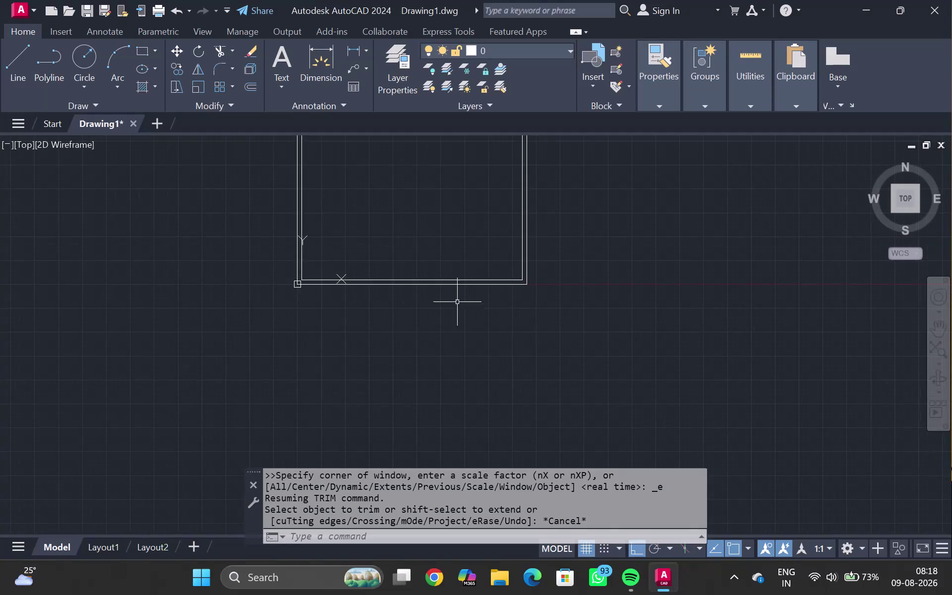
Offset the bottom inner wall line 7' upward into the room.
scroll(up, 3)
click(448, 278)
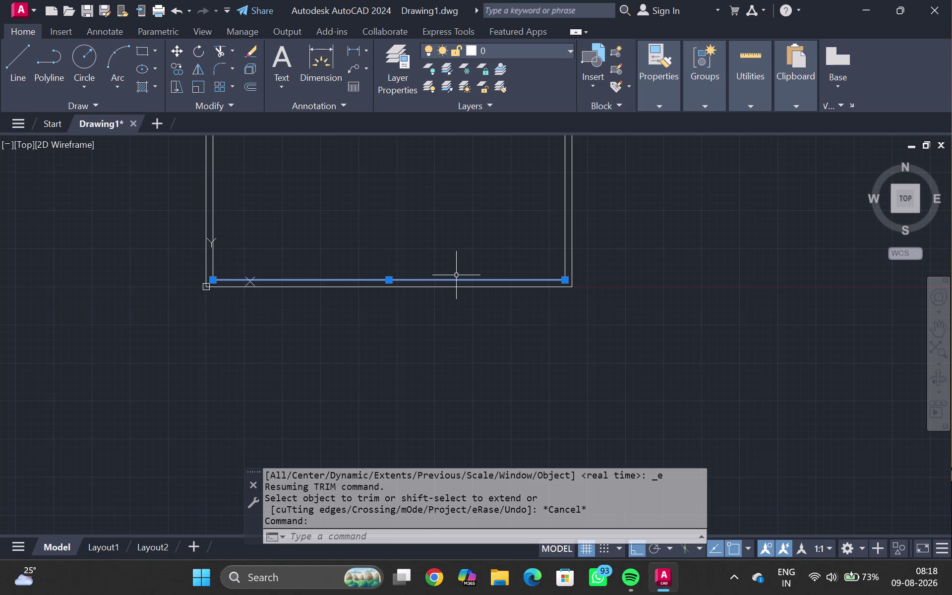
key(o)
key(Return)
text(7)
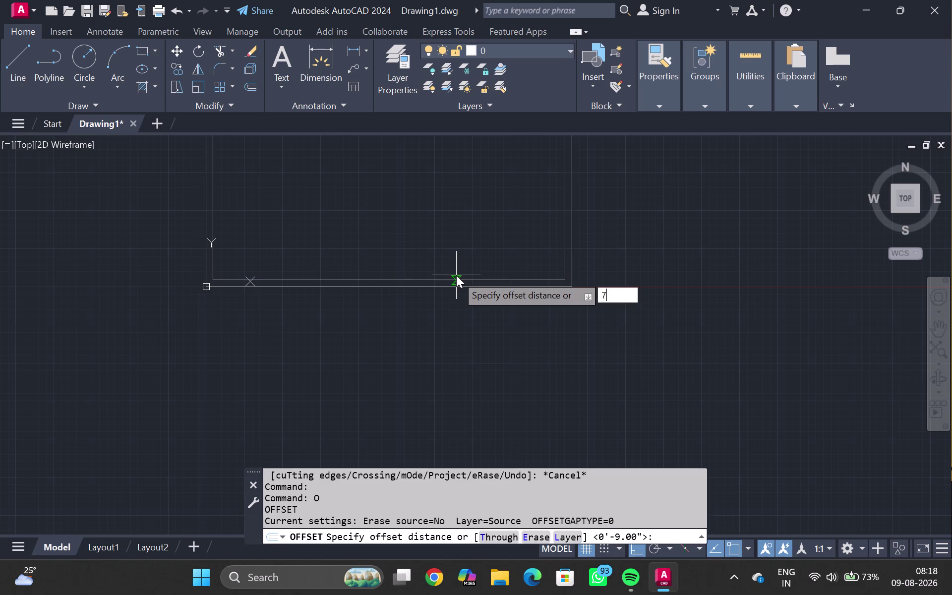
text(')
key(Return)
click(456, 258)
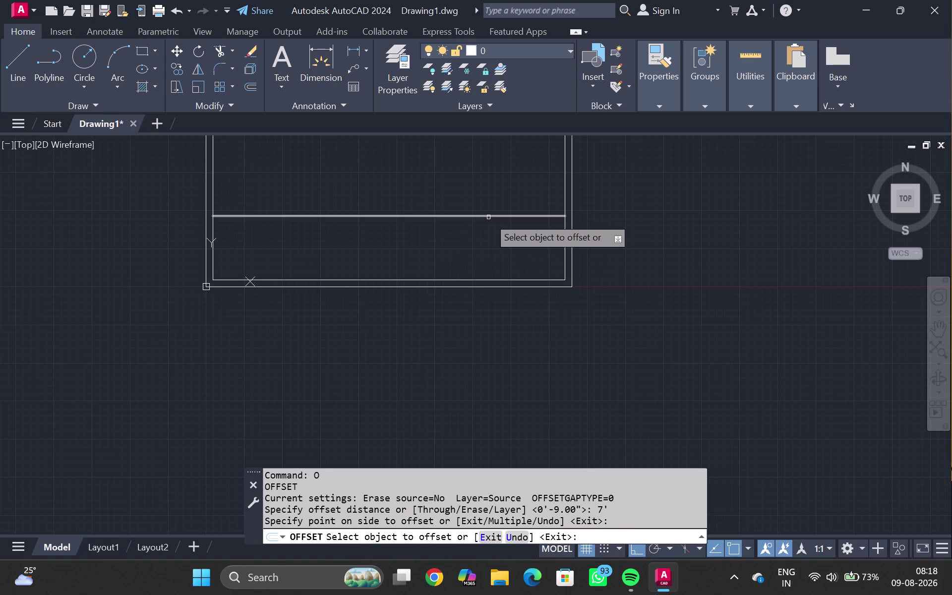
click(489, 217)
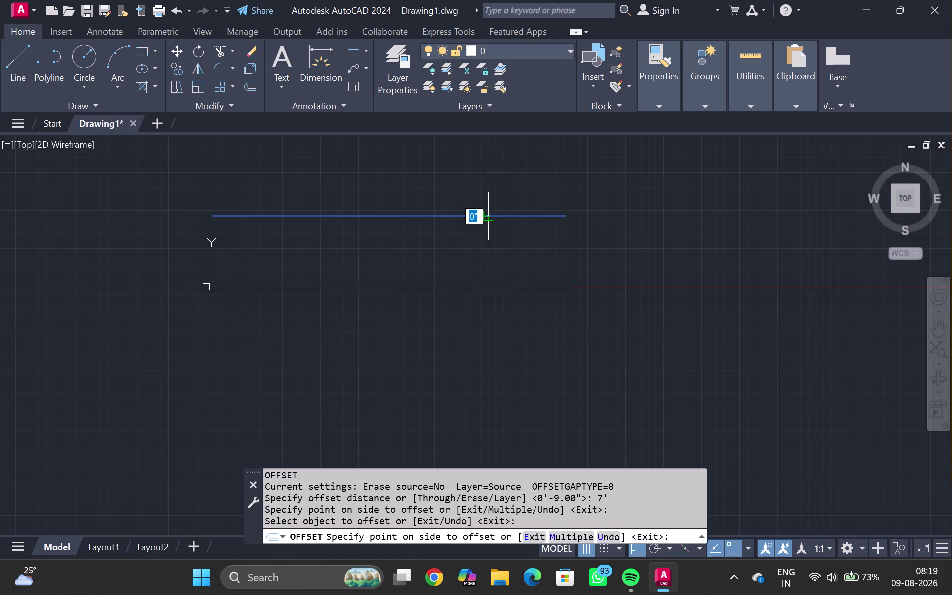
Offset the new line 5" to give the horizontal wall its thickness.
key(5)
key(shift+quotedbl)
key(Return)
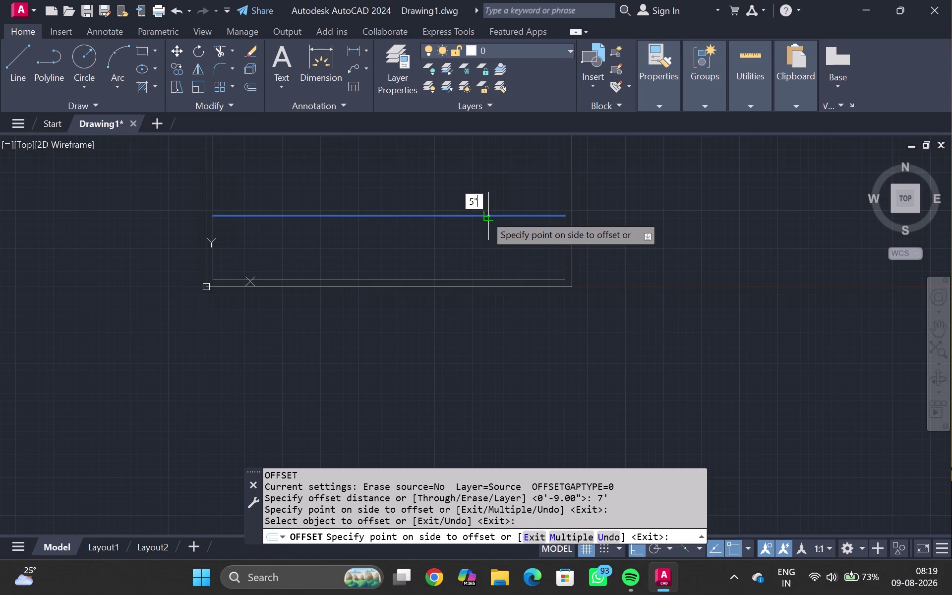
click(526, 232)
scroll(up, 3)
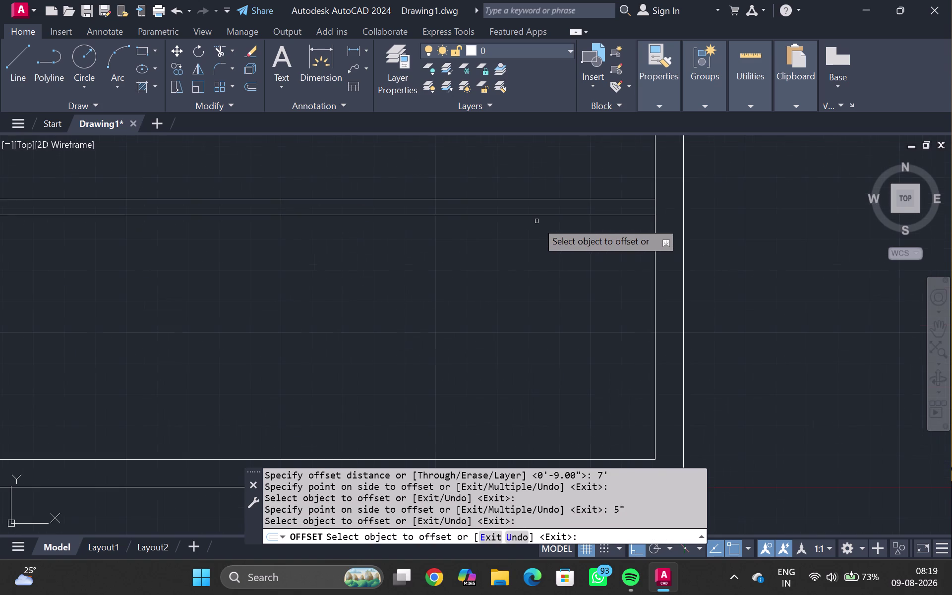
scroll(down, 3)
key(Escape)
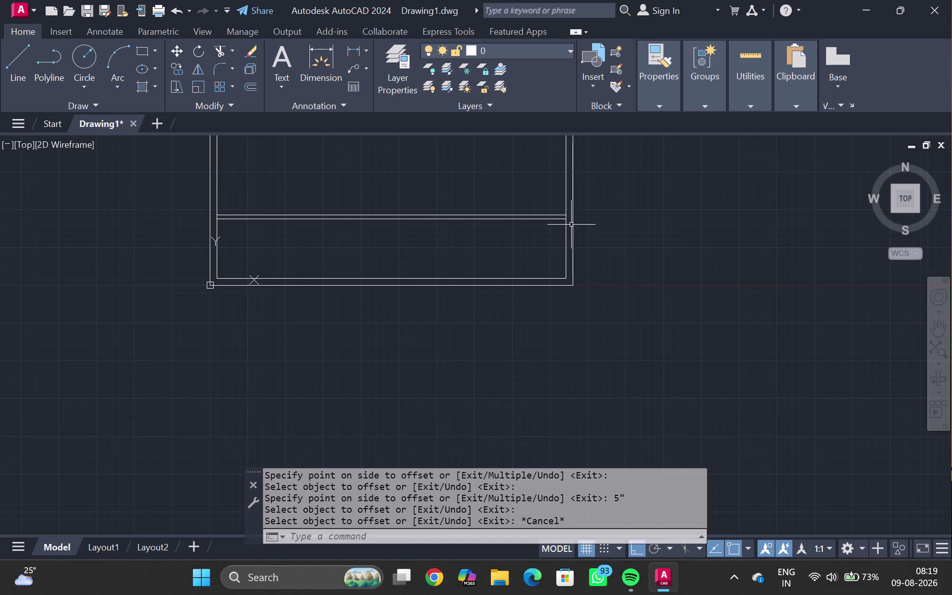
Offset the right inner wall line 15'9" to the left.
click(569, 237)
click(565, 236)
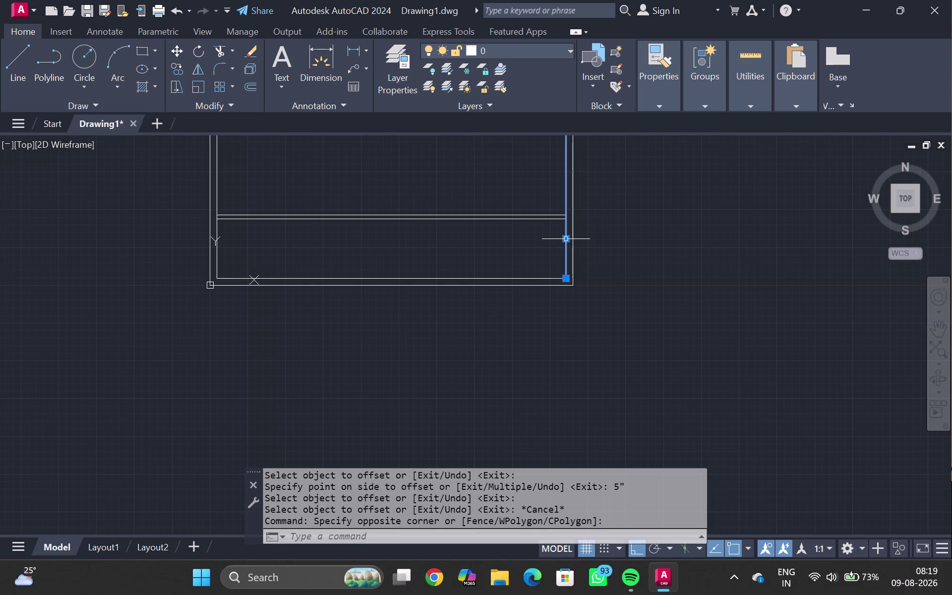
key(o)
key(Return)
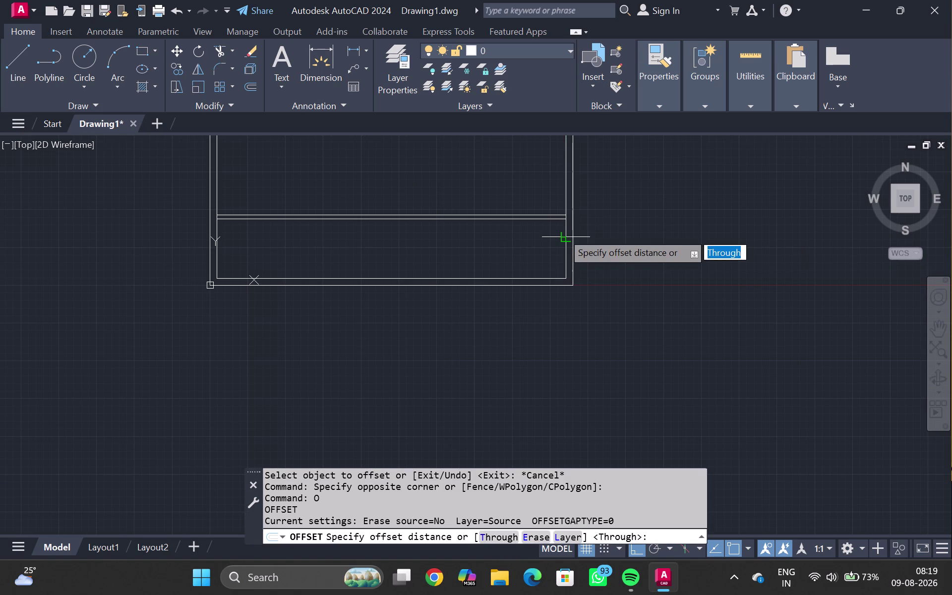
key(1)
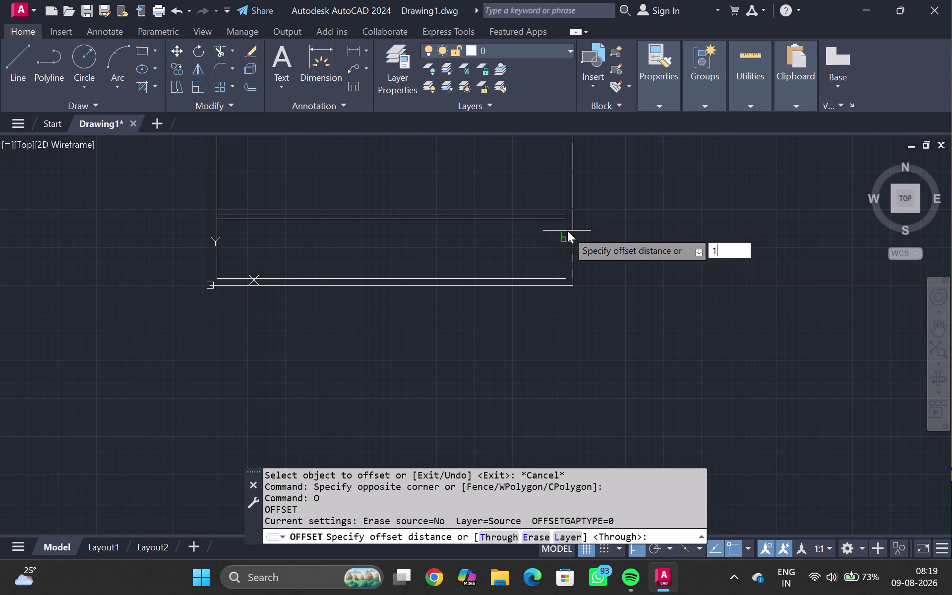
text(5')
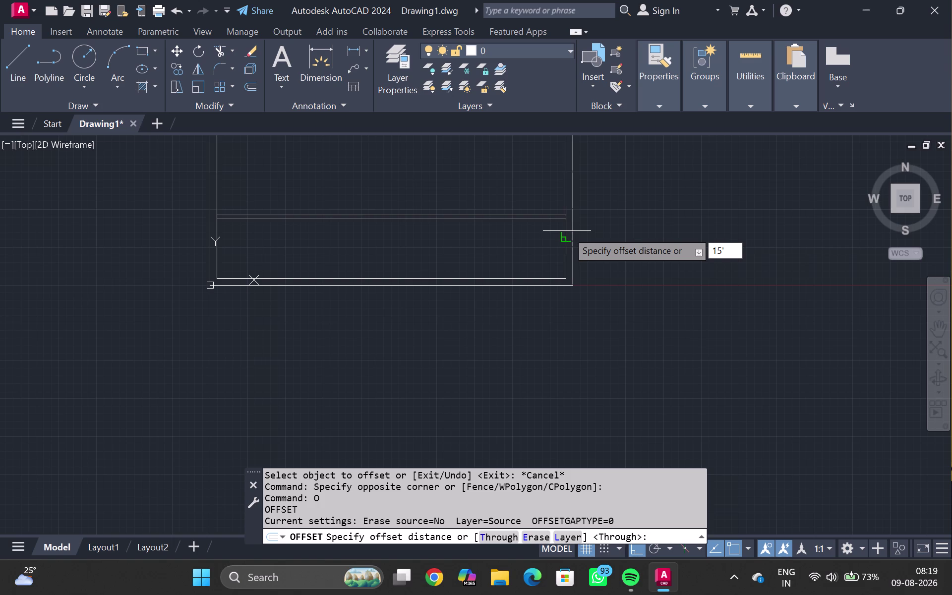
key(9)
key(Return)
click(508, 232)
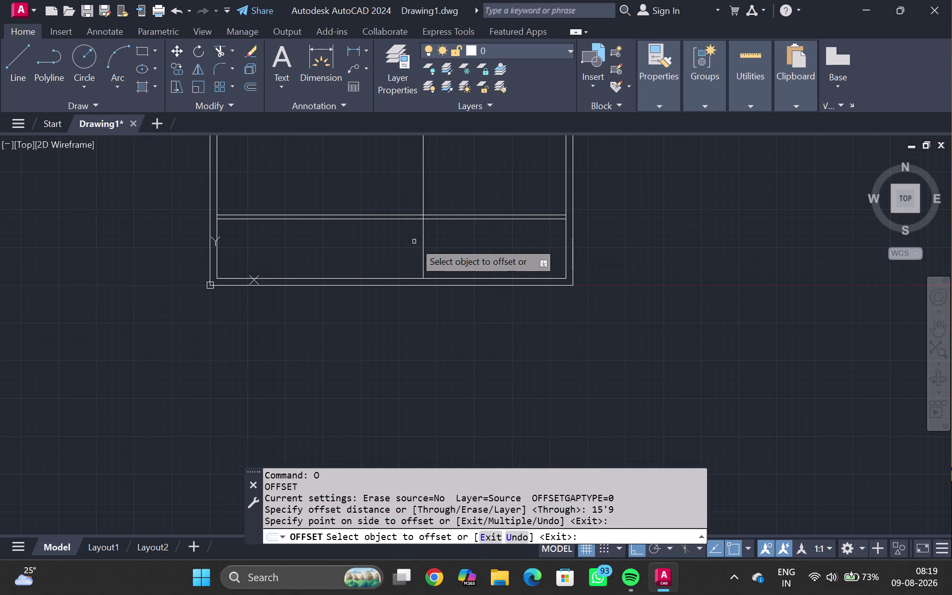
Offset the new vertical line 5" to form the wall thickness.
click(423, 235)
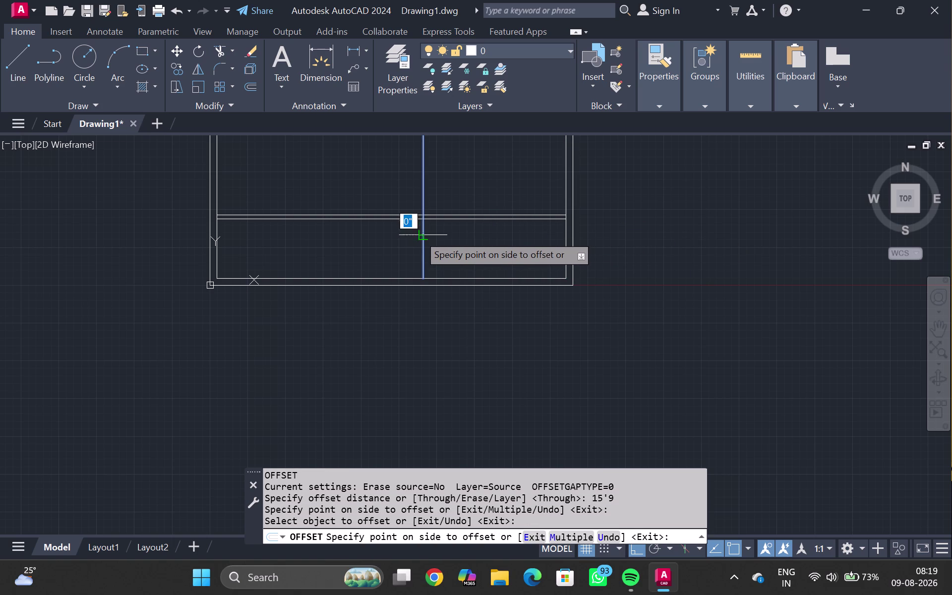
text(5)
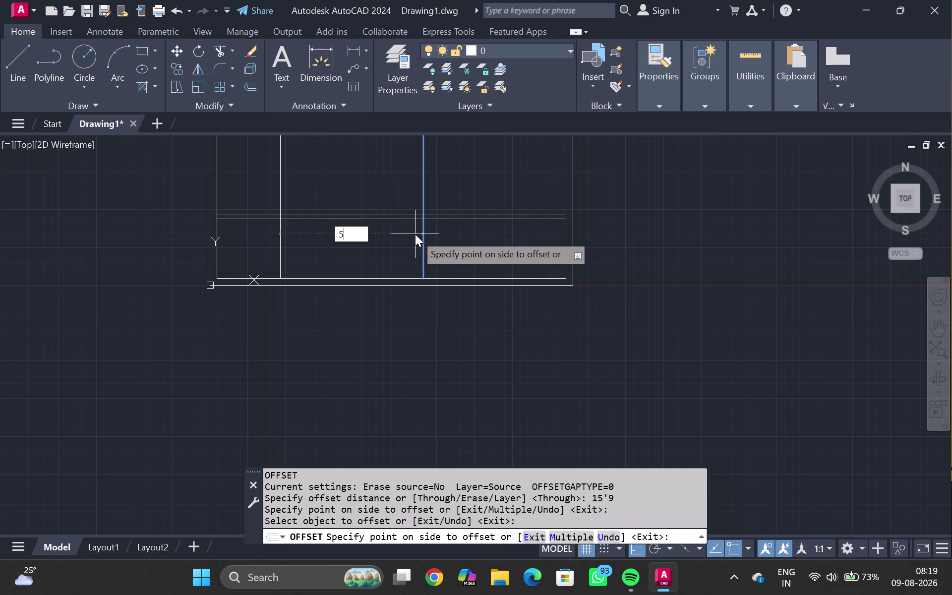
text(")
key(Return)
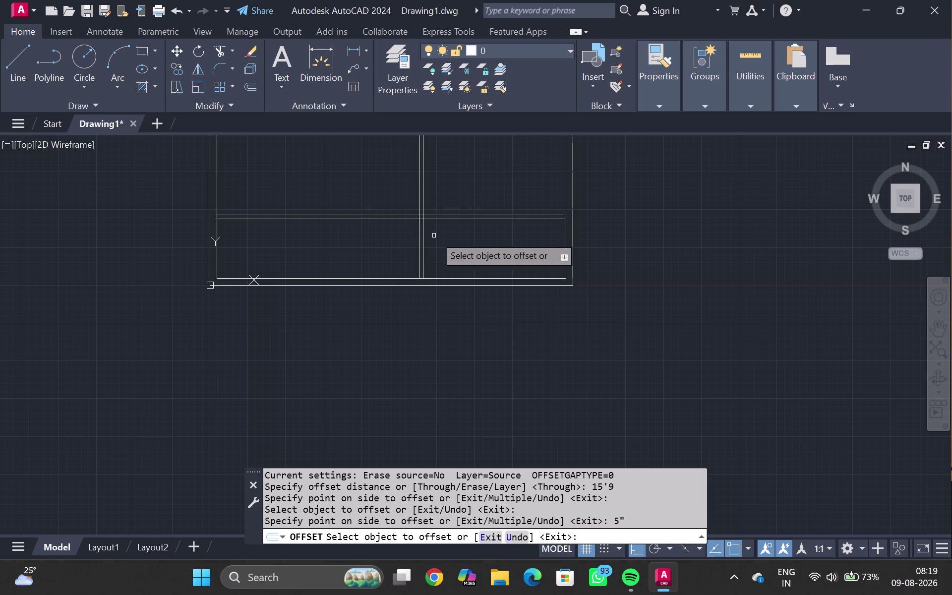
key(super+p)
key(Escape)
scroll(up, 3)
middle_drag(440, 233, 448, 211)
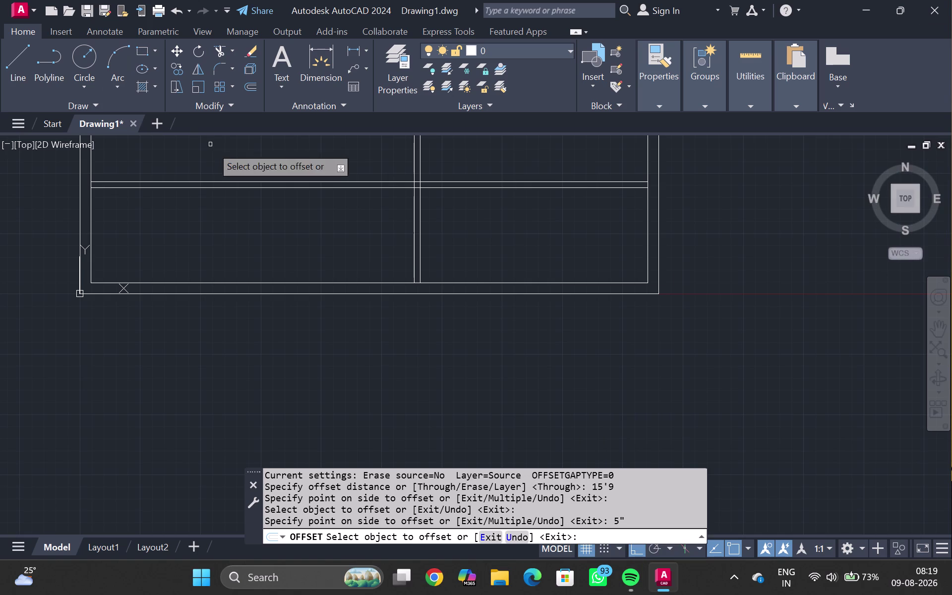
scroll(down, 3)
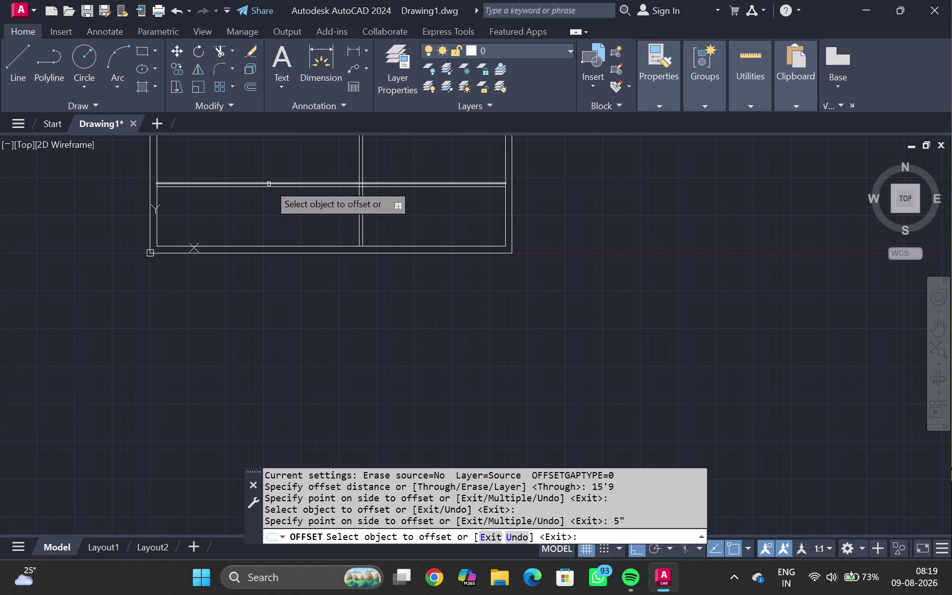
key(Escape)
text(`TR)
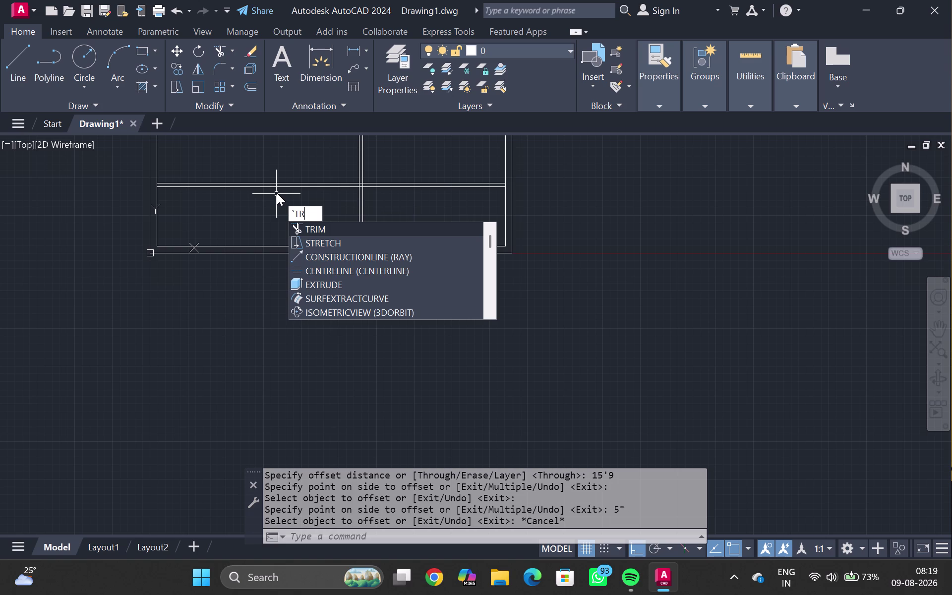
Trim the horizontal wall lines left of the vertical wall and the vertical lines above it.
key(Return)
drag(286, 181, 293, 196)
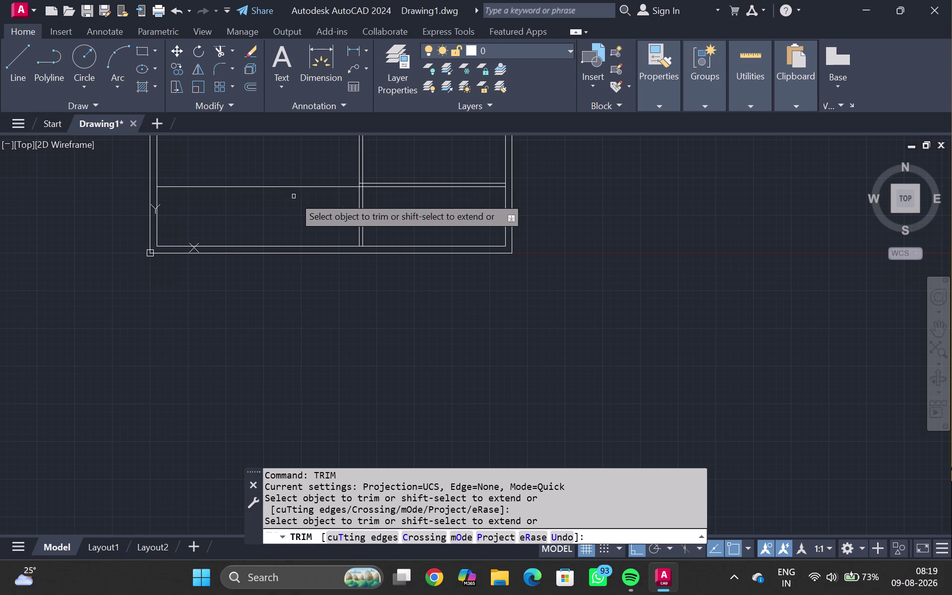
drag(294, 197, 293, 196)
click(290, 188)
drag(304, 158, 396, 154)
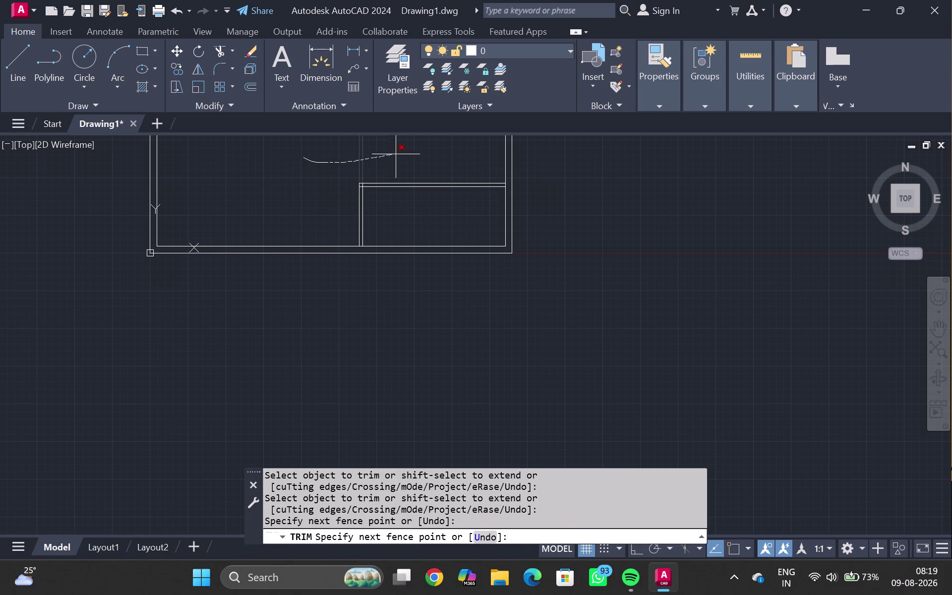
drag(395, 154, 396, 153)
key(Escape)
scroll(up, 3)
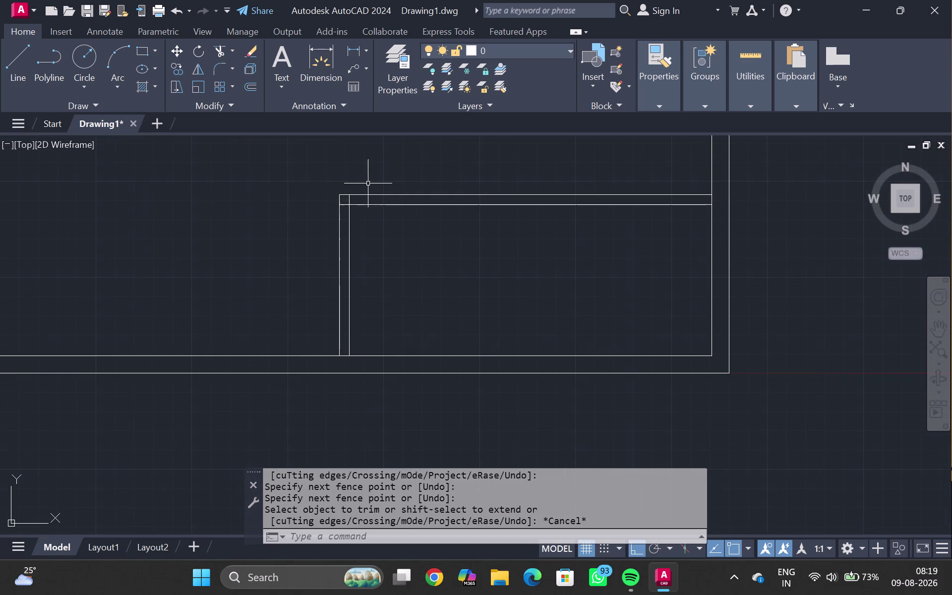
middle_drag(362, 183, 421, 145)
middle_click(421, 145)
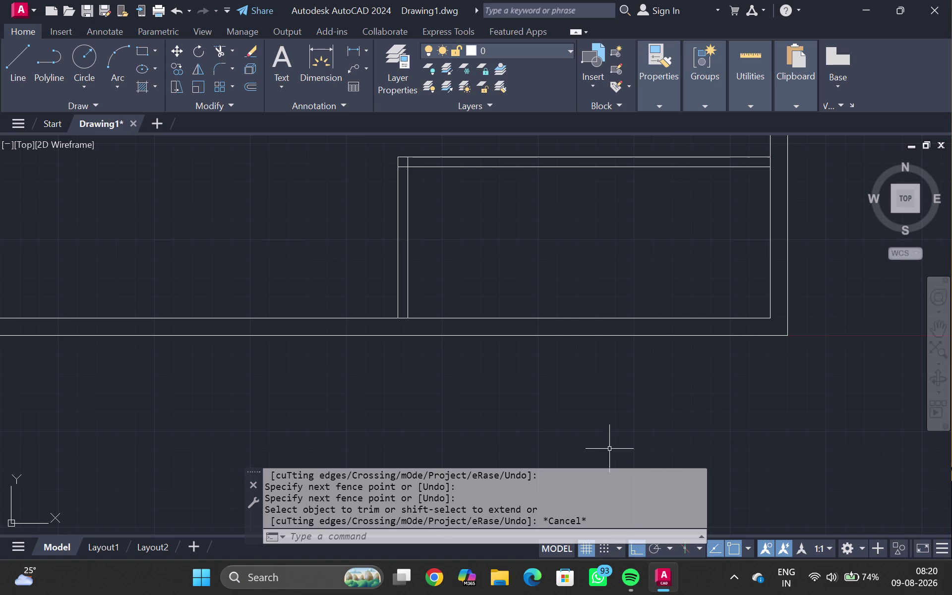
click(399, 286)
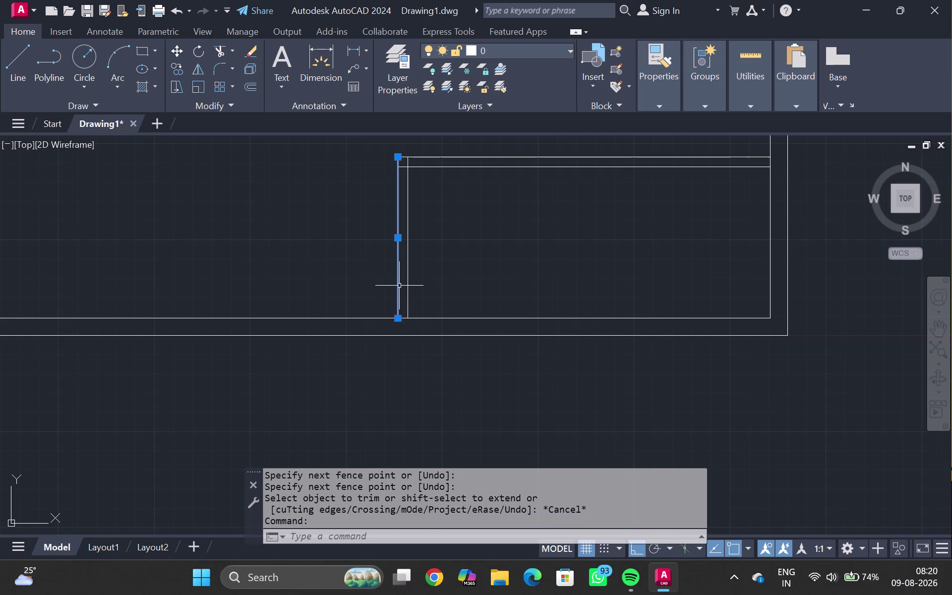
Offset the interior wall's left line 10' to the left.
key(o)
key(Return)
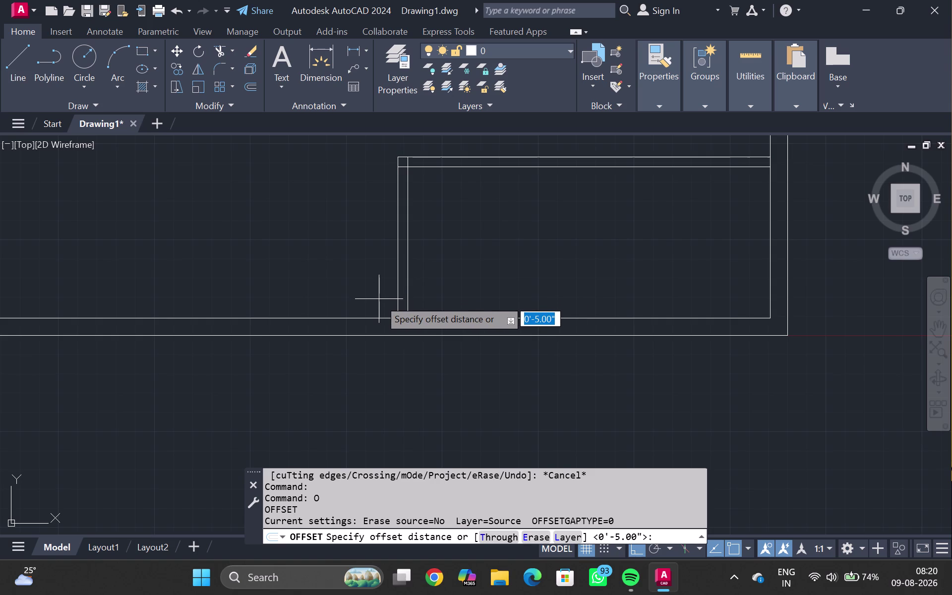
text(10)
key(apostrophe)
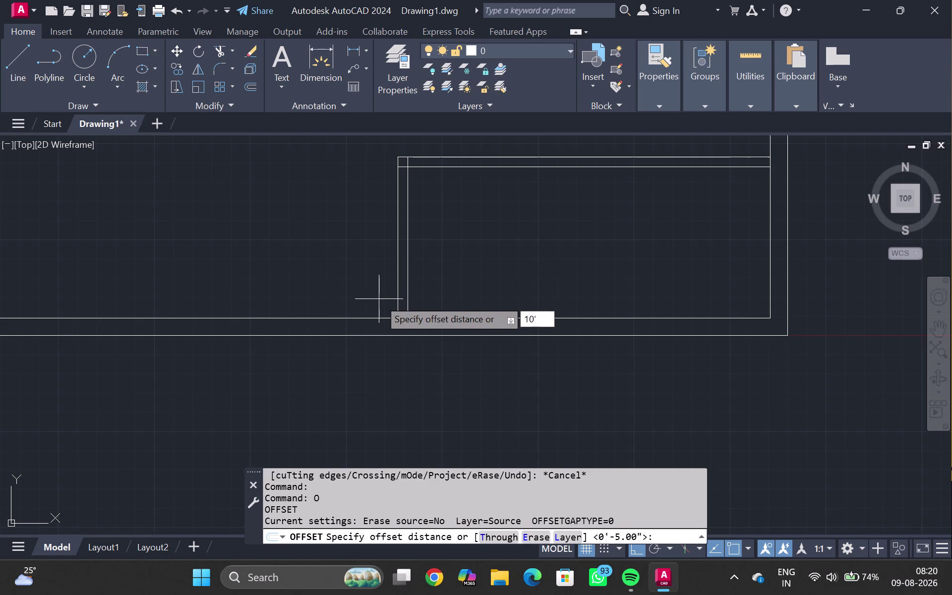
key(Return)
click(373, 309)
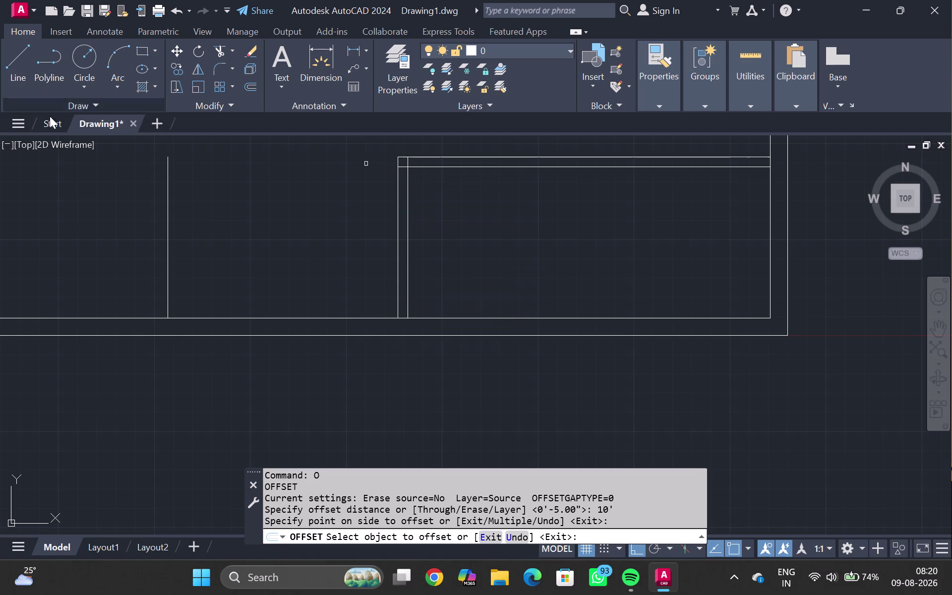
Offset the new vertical line 5" to make the wall thickness.
click(168, 256)
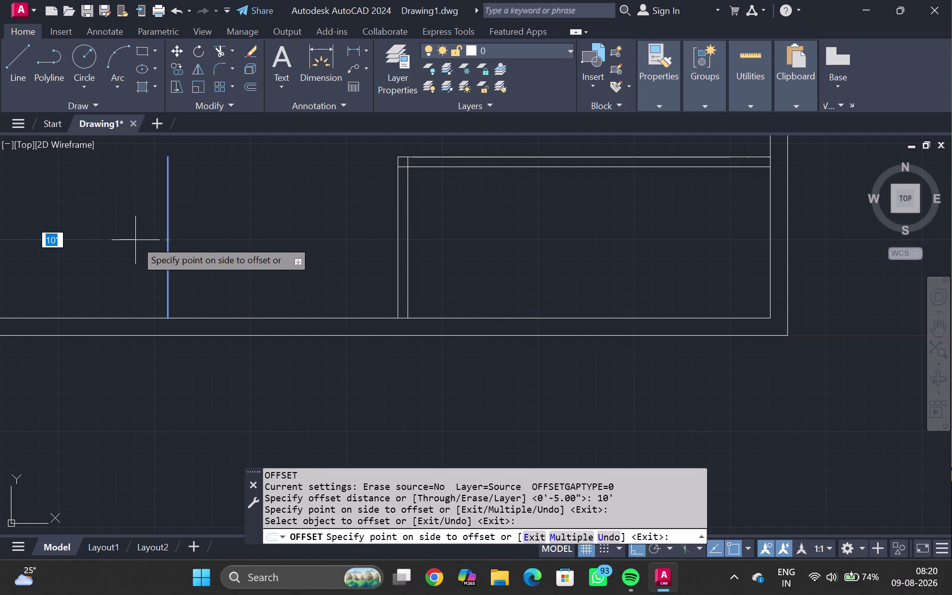
text(5")
key(Return)
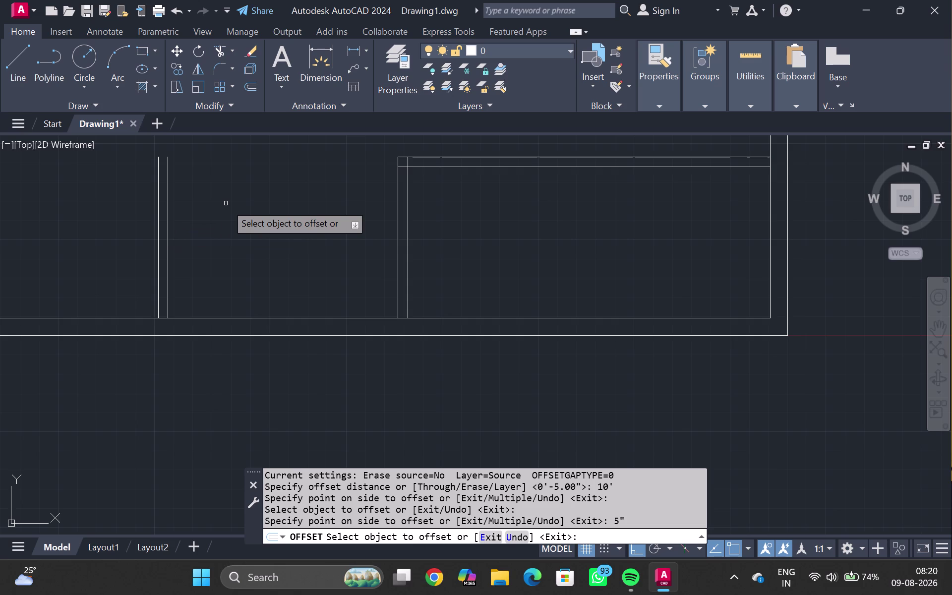
key(Escape)
click(244, 318)
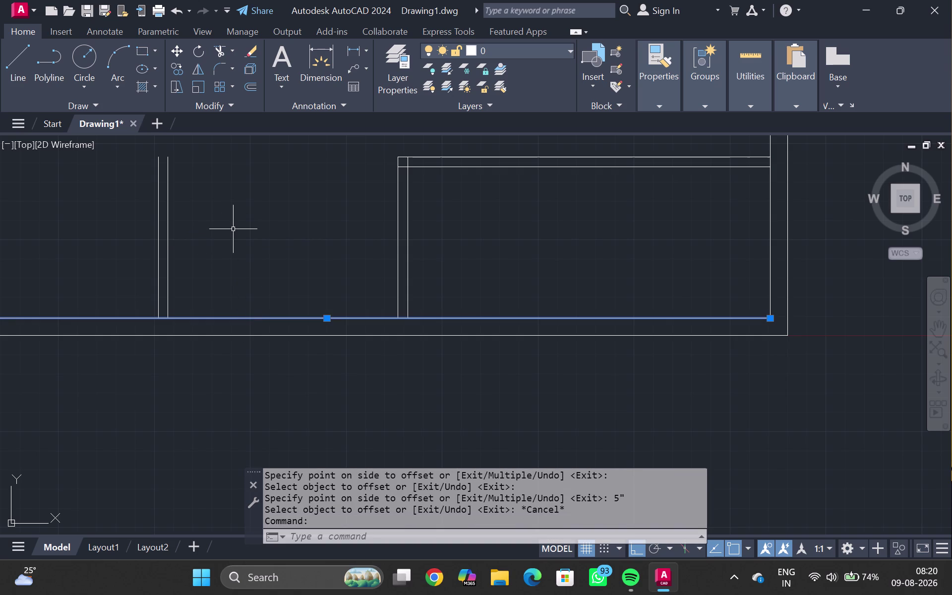
Offset the wall line 8'11" to place the new horizontal wall.
text(8')
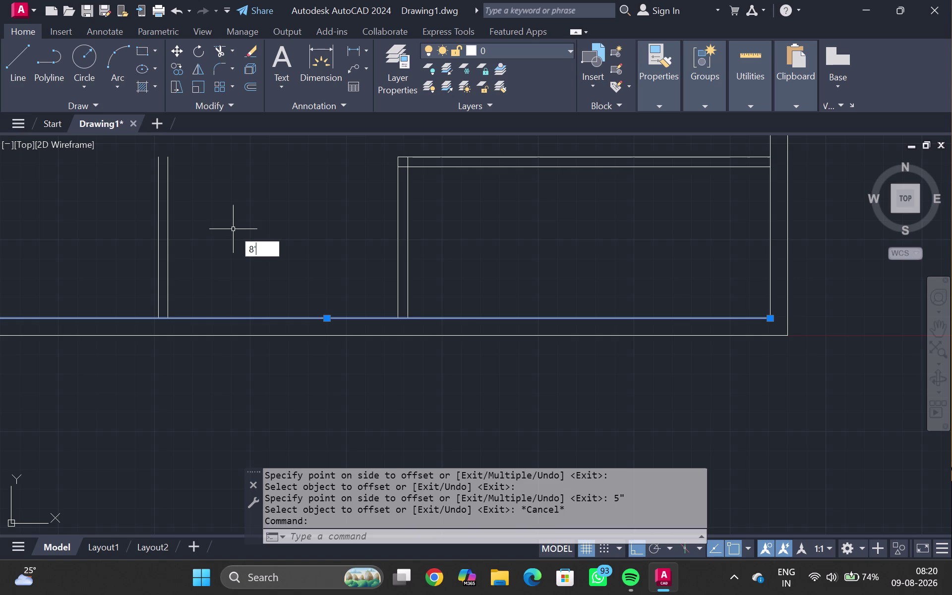
key(BackSpace)
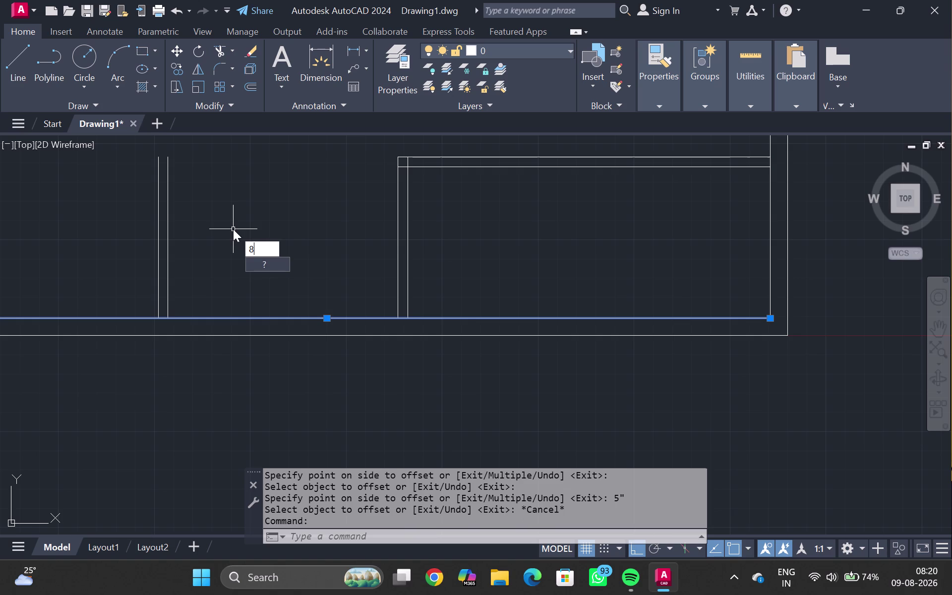
key(BackSpace)
key(o)
key(Return)
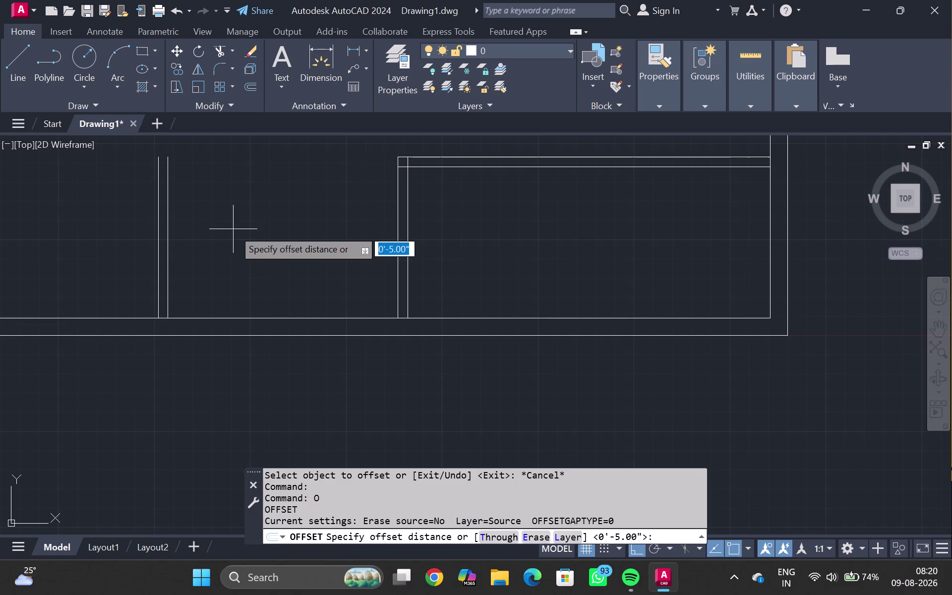
key(8)
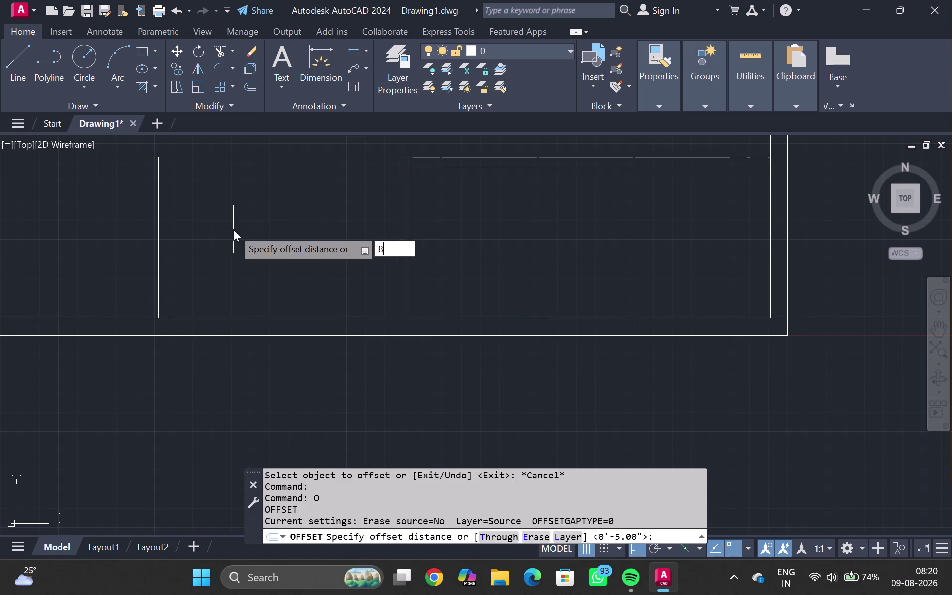
key(apostrophe)
text(11)
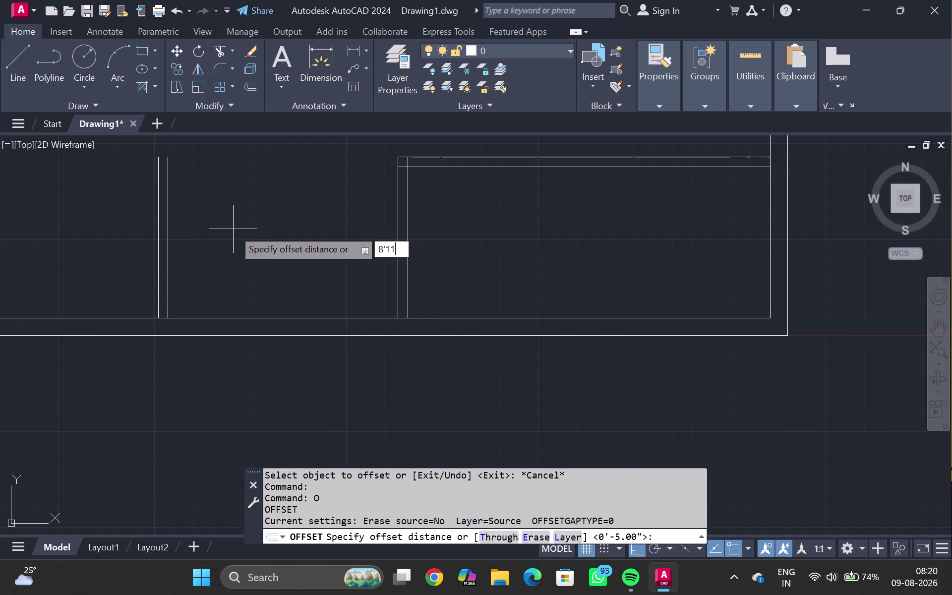
key(Return)
click(233, 227)
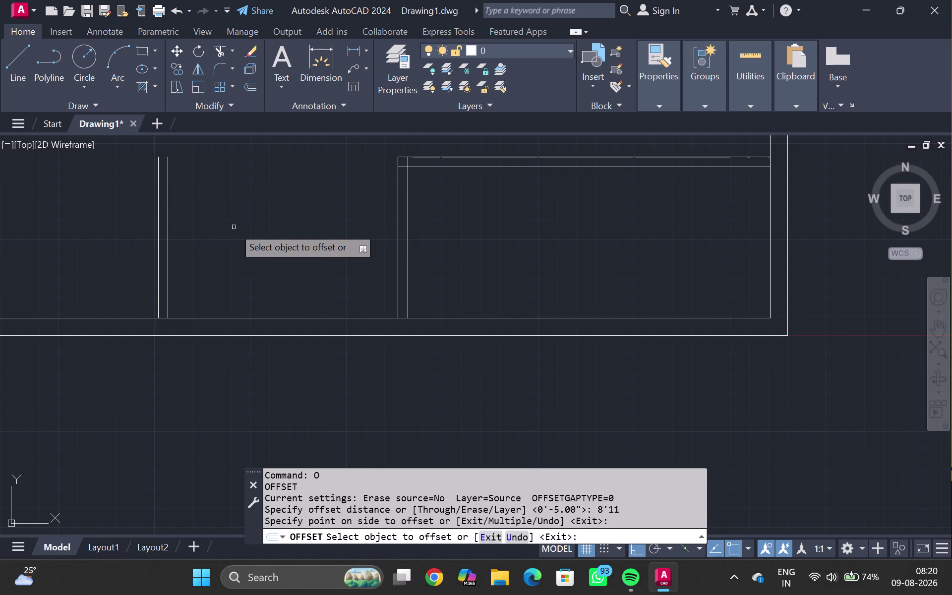
Offset the new wall line 5" upward for the wall thickness.
scroll(down, 3)
middle_drag(239, 237, 244, 241)
scroll(up, 3)
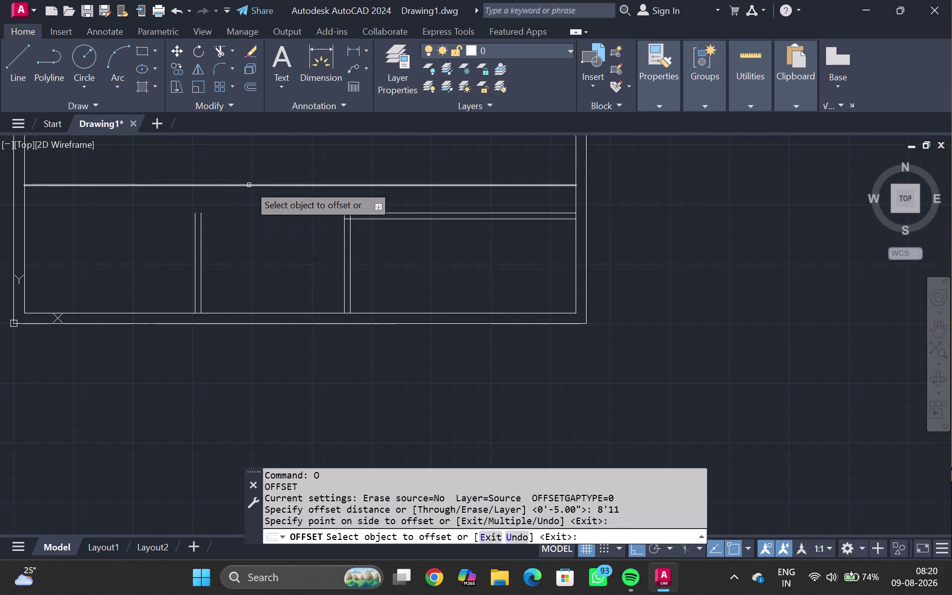
click(250, 185)
text(5)
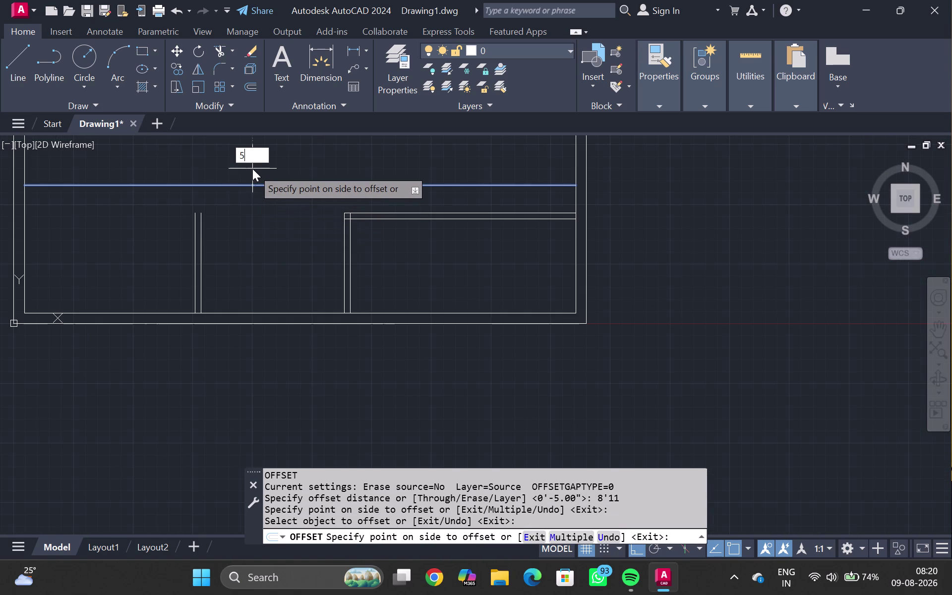
text(")
key(Return)
click(252, 169)
key(Escape)
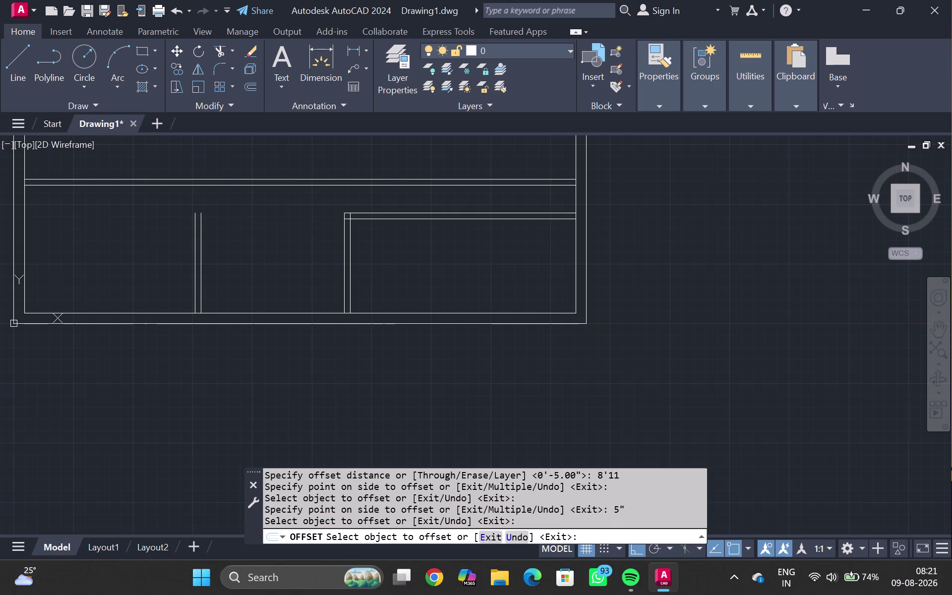
Extend the left and right vertical wall lines up to the new horizontal wall.
text(EX)
key(Return)
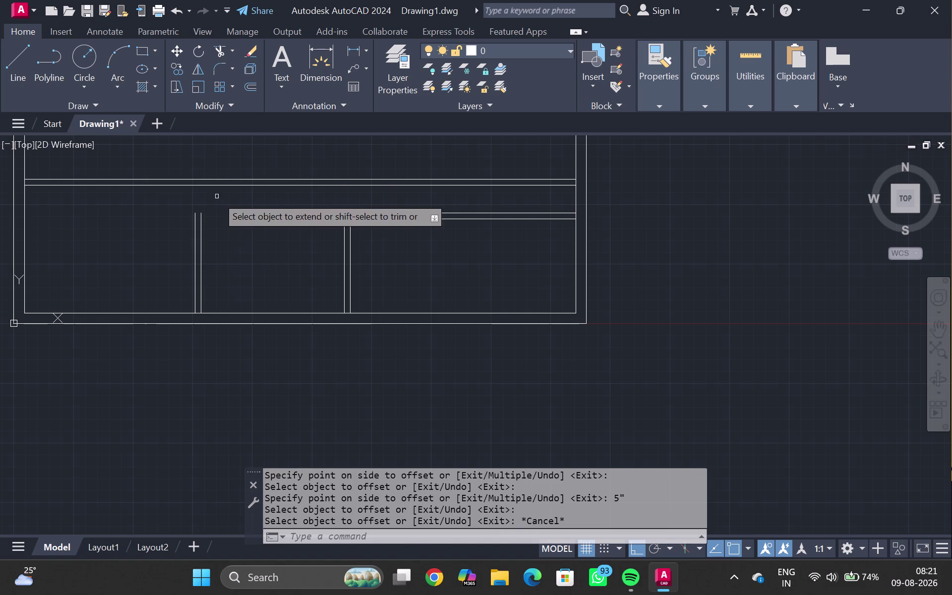
drag(216, 232, 62, 274)
drag(186, 233, 199, 240)
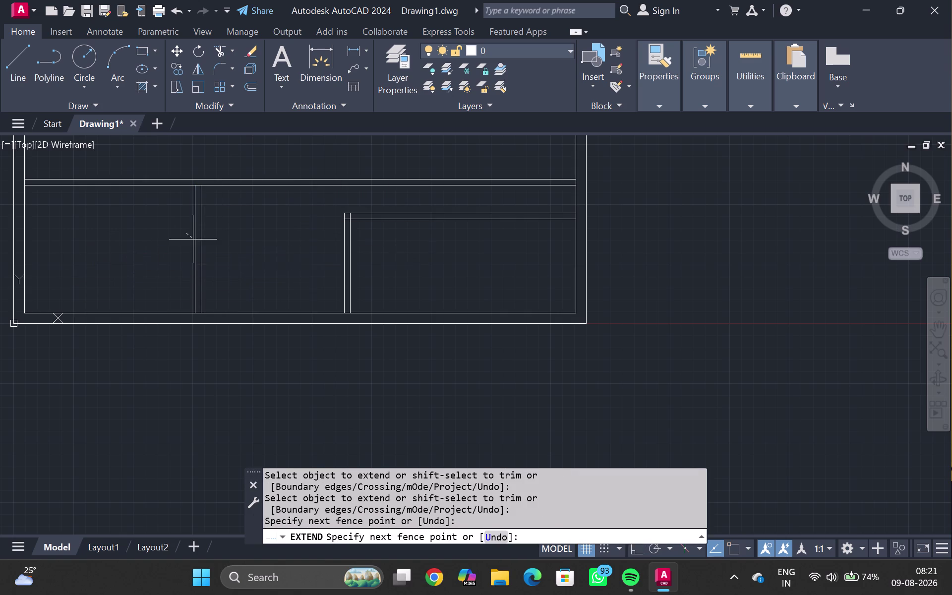
drag(198, 241, 254, 234)
key(Escape)
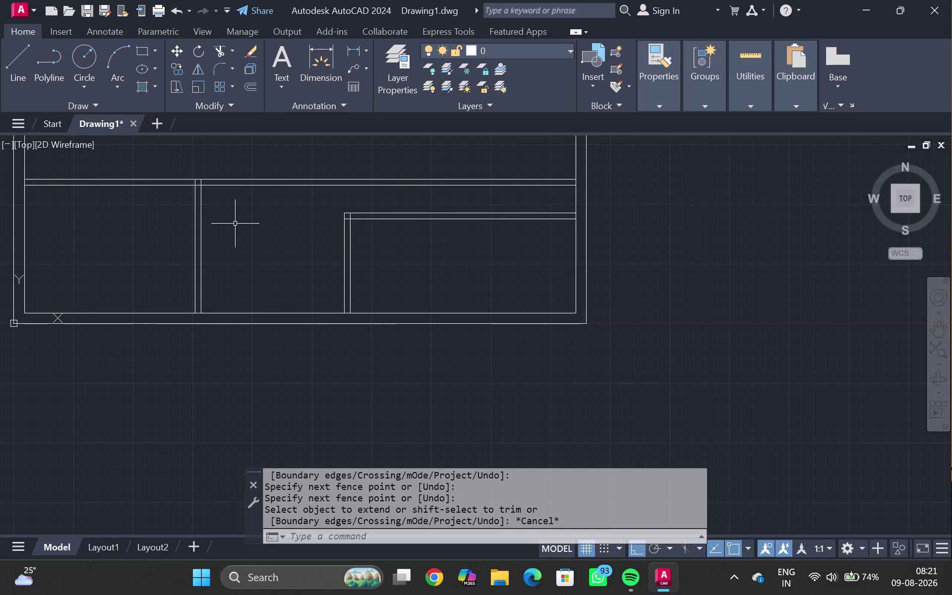
text(EX)
key(Return)
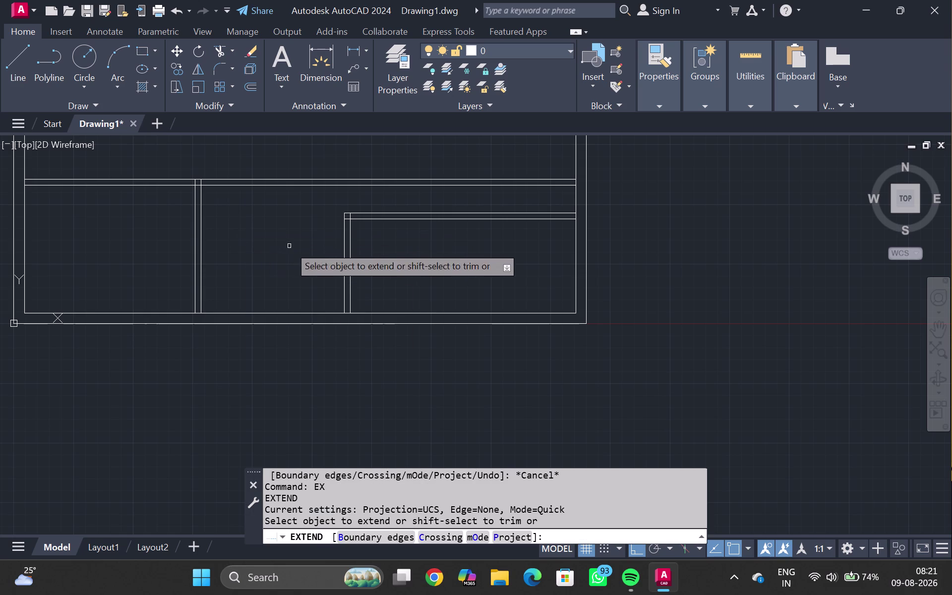
drag(379, 257, 313, 263)
drag(319, 255, 374, 246)
key(Escape)
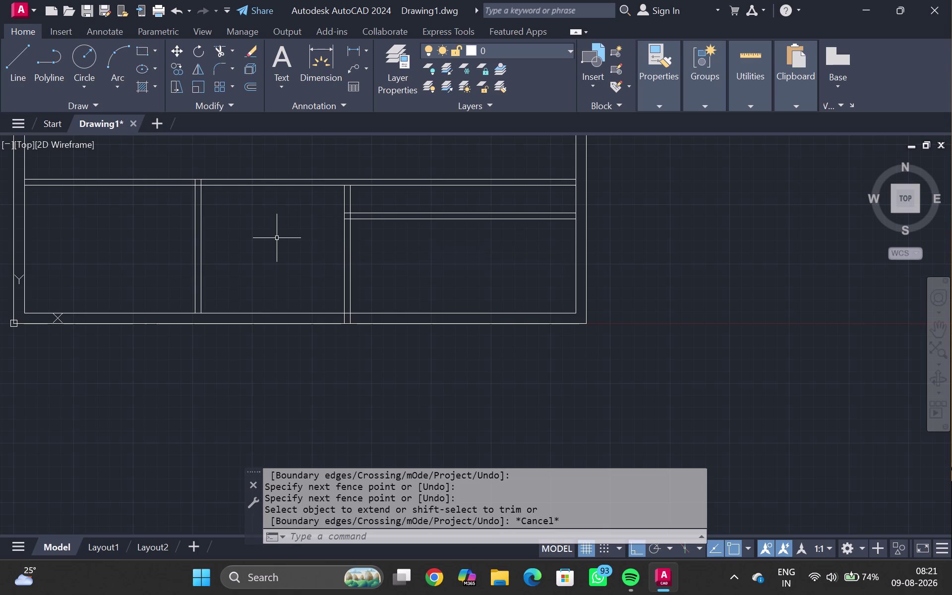
Trim the wall lines crossing at the junction.
text(TR)
key(Return)
drag(409, 139, 411, 145)
key(Escape)
key(e)
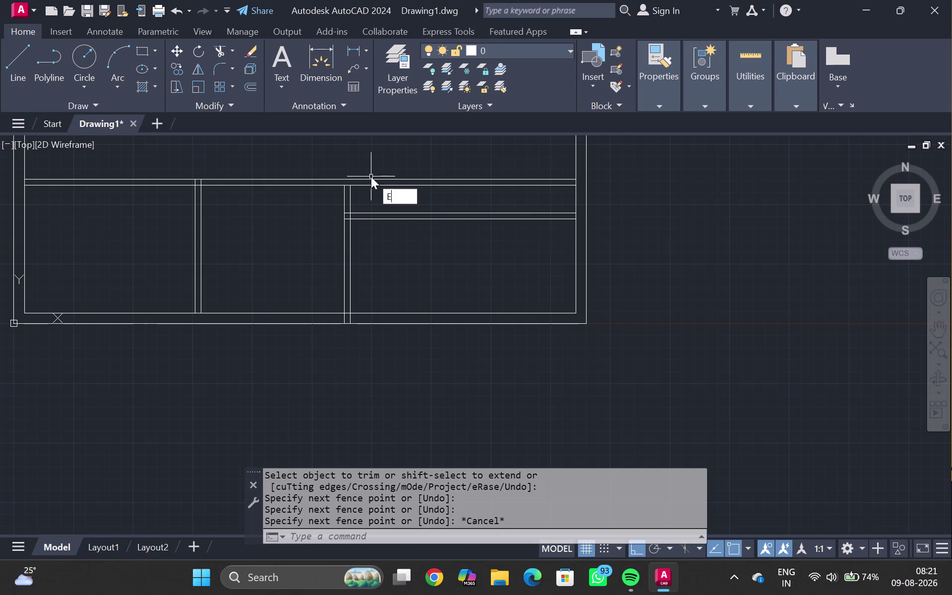
Extend the wall lines to meet the right interior wall.
key(x)
key(Return)
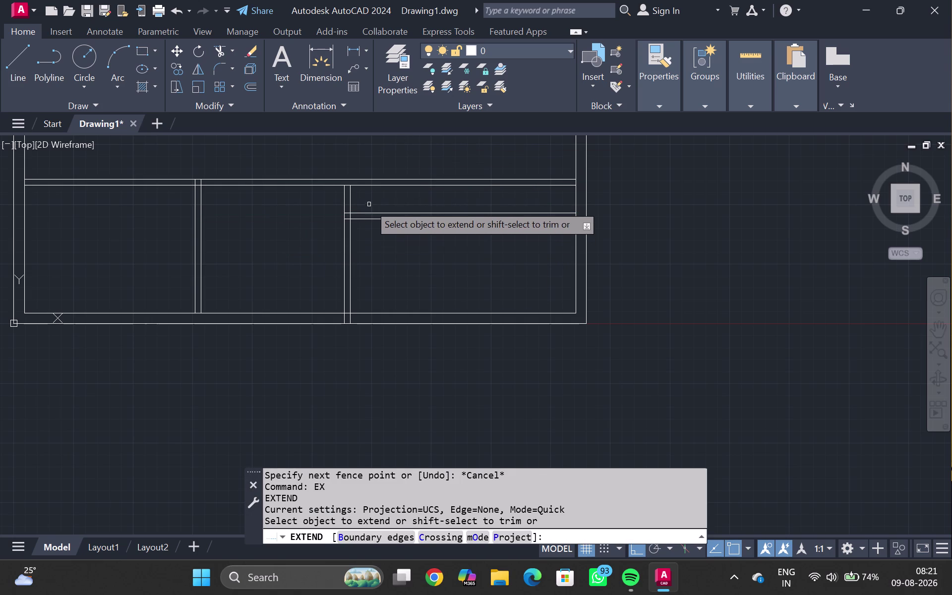
drag(368, 202, 313, 213)
key(Escape)
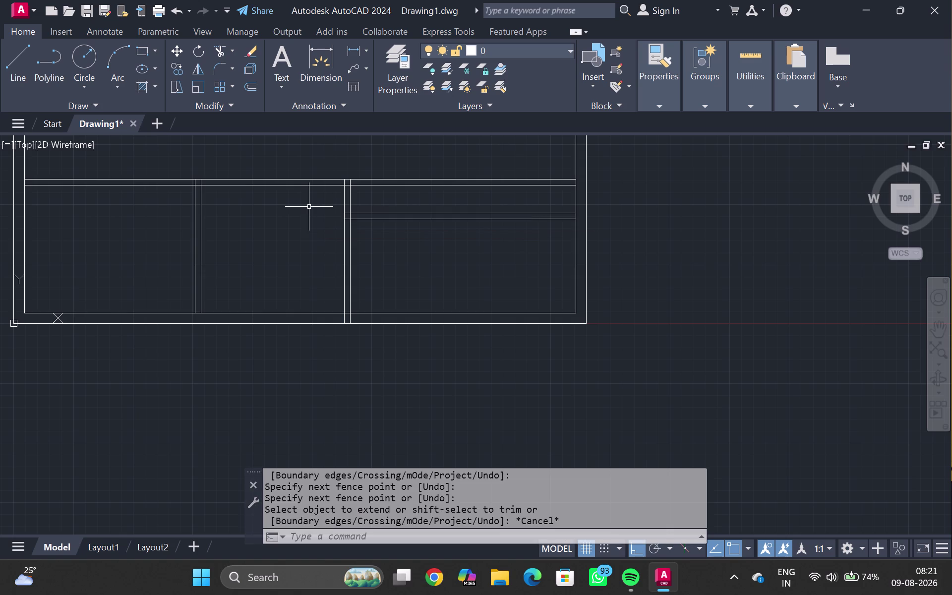
Trim the excess lines at the right junction and the remaining overlapping ends.
key(t)
key(r)
key(Return)
drag(367, 164, 374, 188)
drag(138, 177, 137, 208)
key(Escape)
scroll(down, 3)
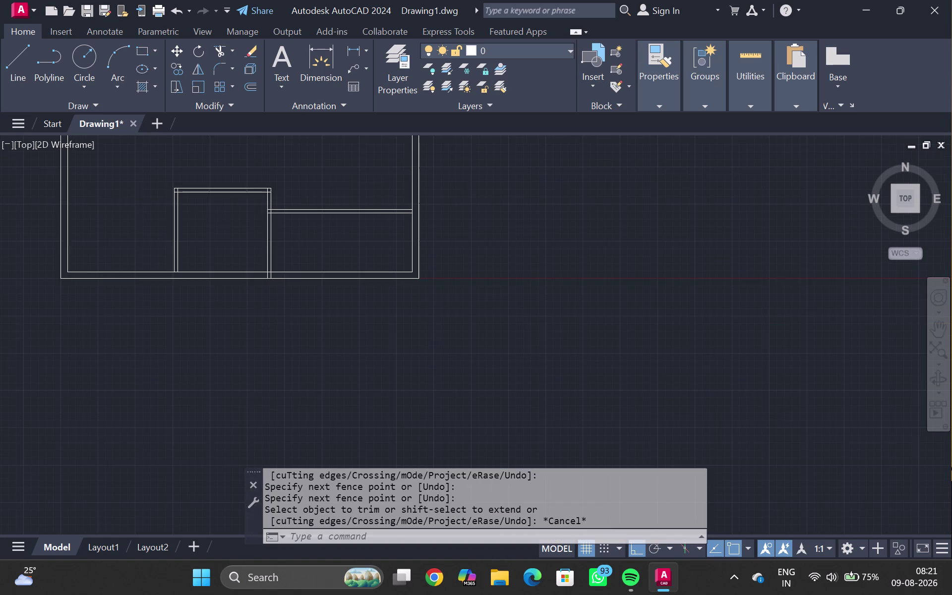
middle_drag(152, 243, 187, 224)
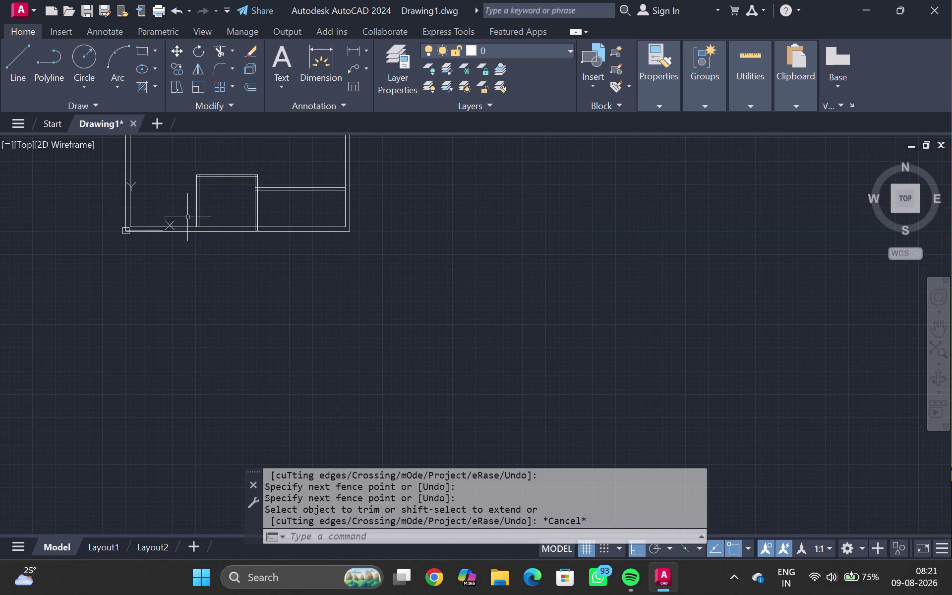
scroll(up, 3)
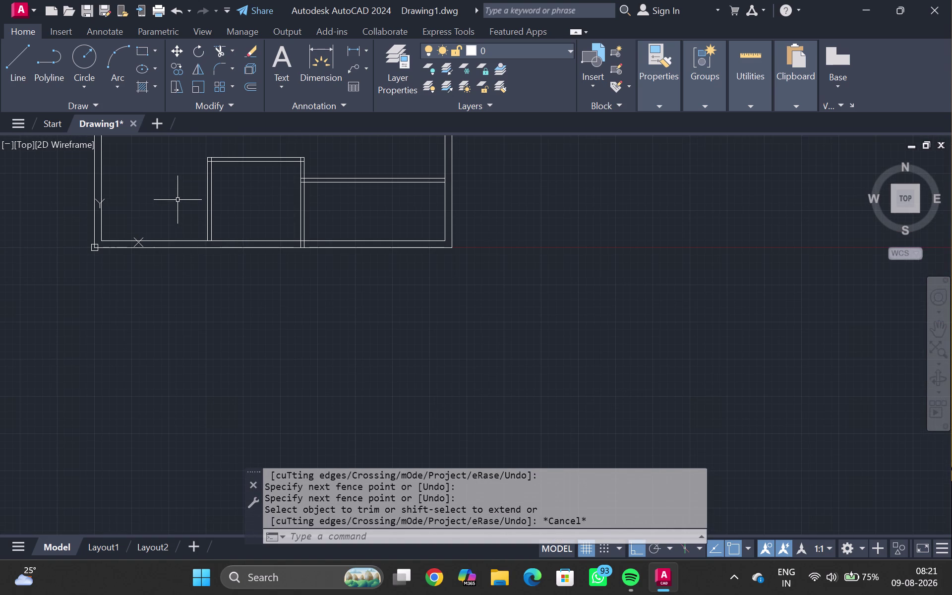
click(355, 54)
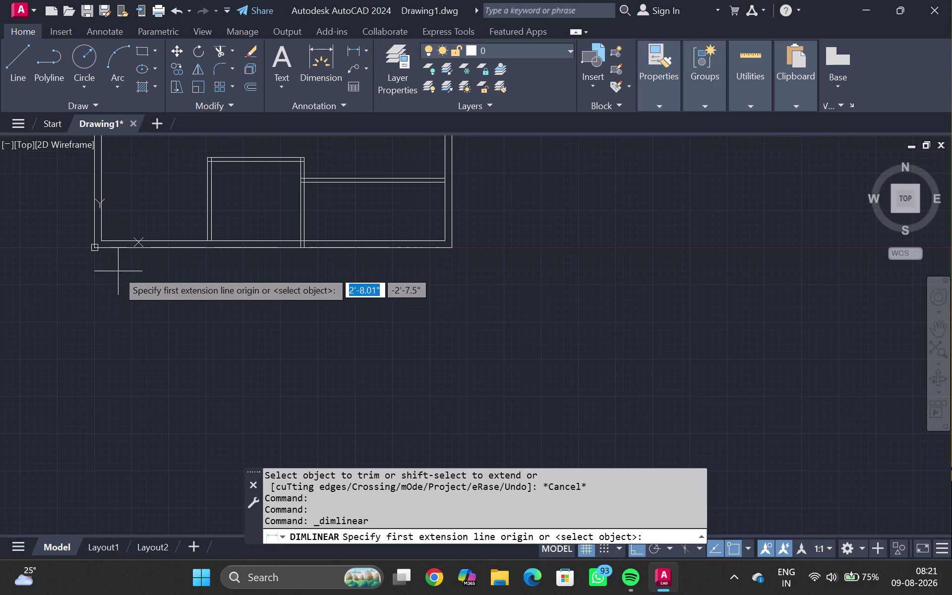
click(106, 241)
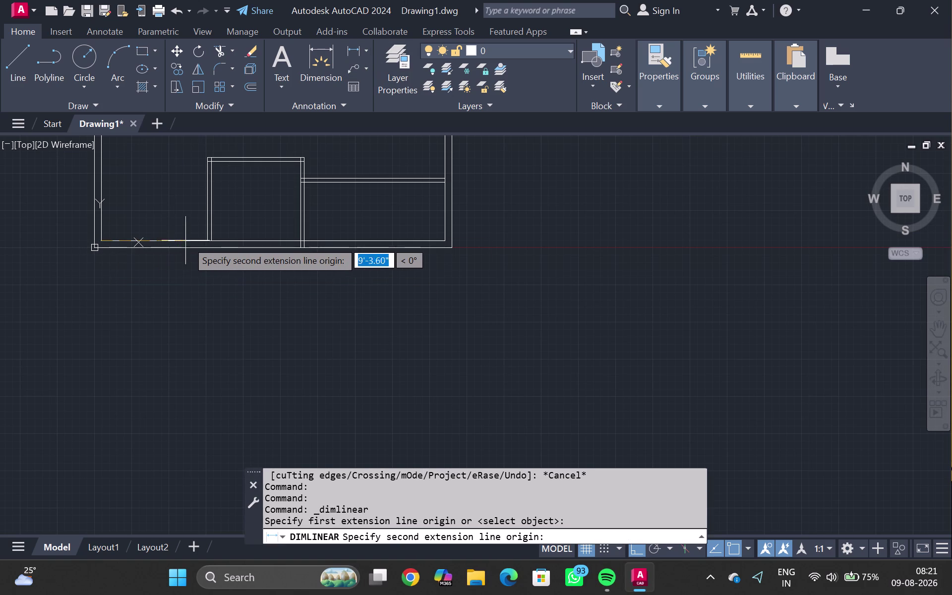
click(209, 240)
scroll(up, 3)
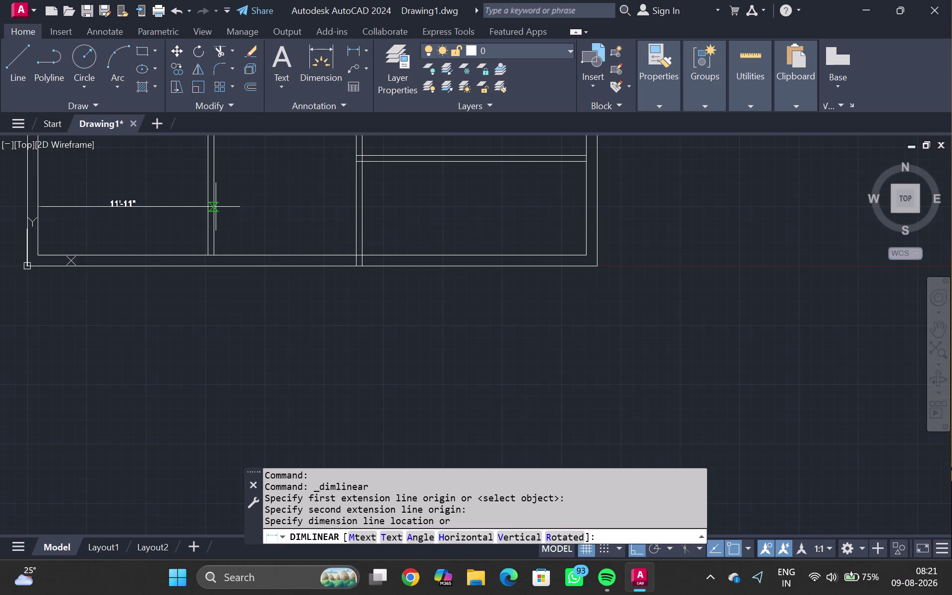
scroll(up, 3)
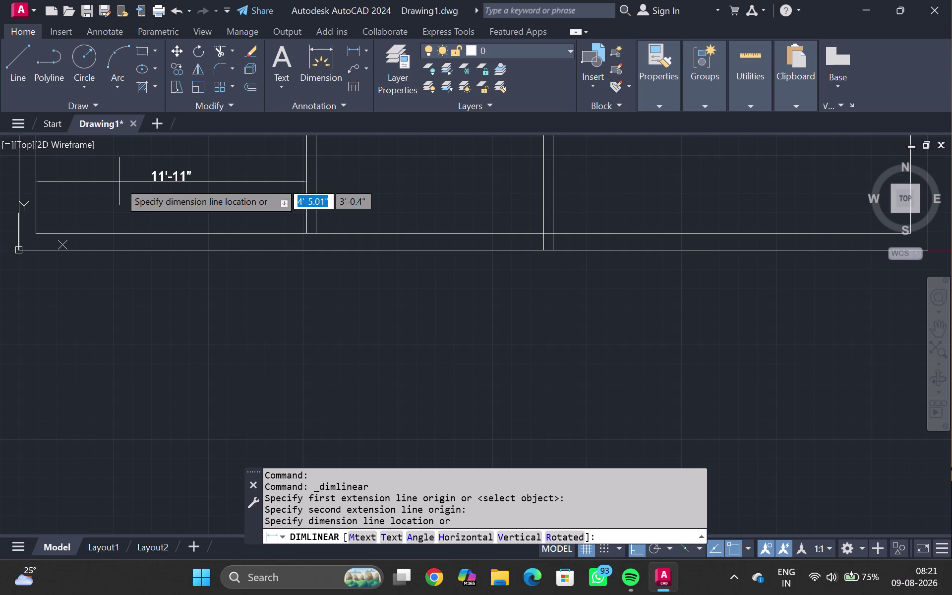
scroll(down, 3)
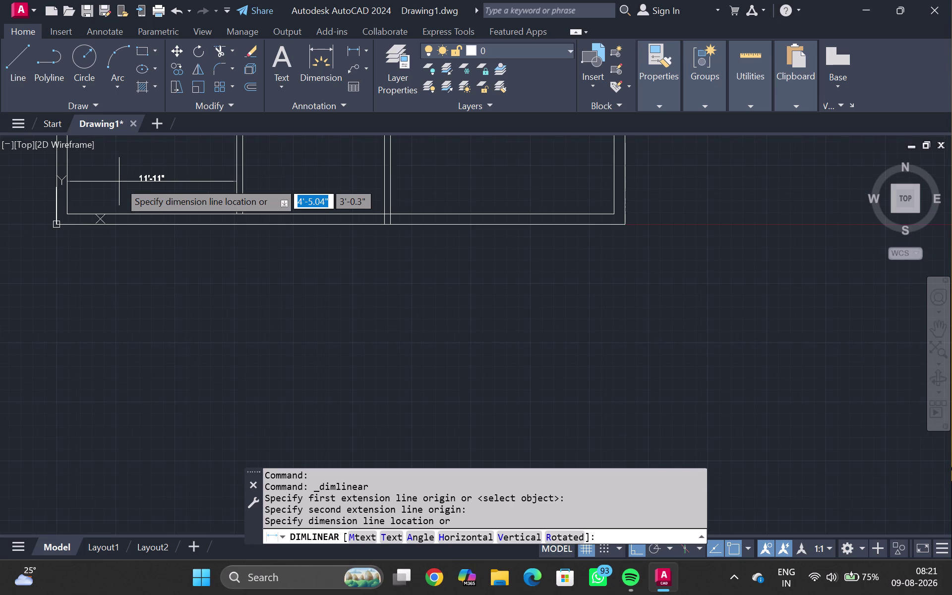
key(Escape)
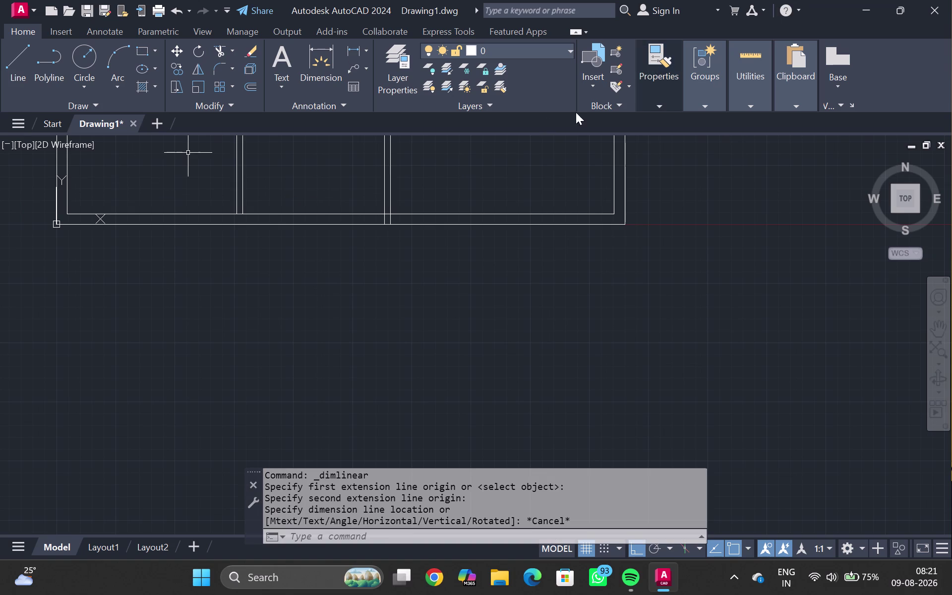
Start Quick Measure and check wall spacings around the plan, including the right-hand room.
click(737, 103)
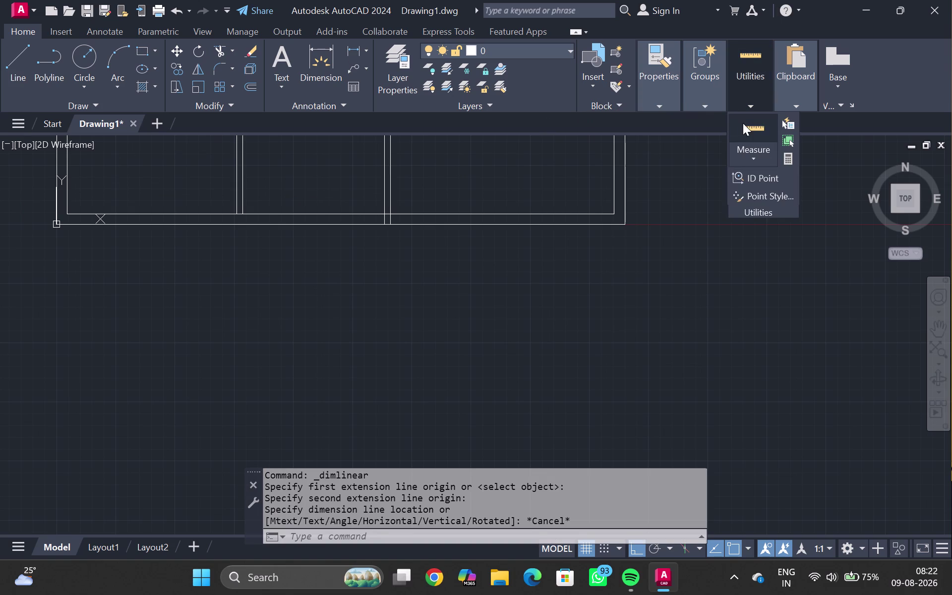
click(744, 126)
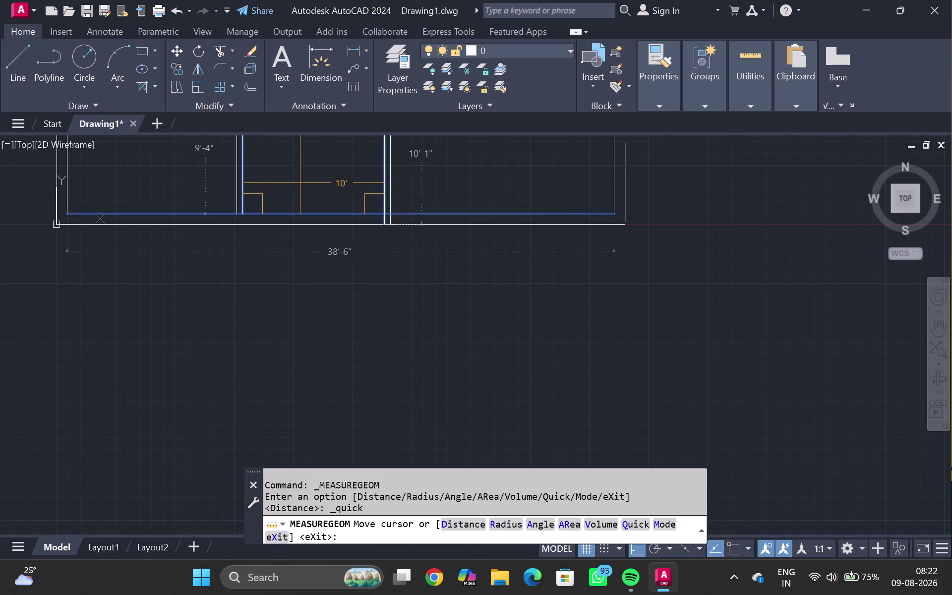
scroll(down, 3)
middle_drag(306, 170, 297, 253)
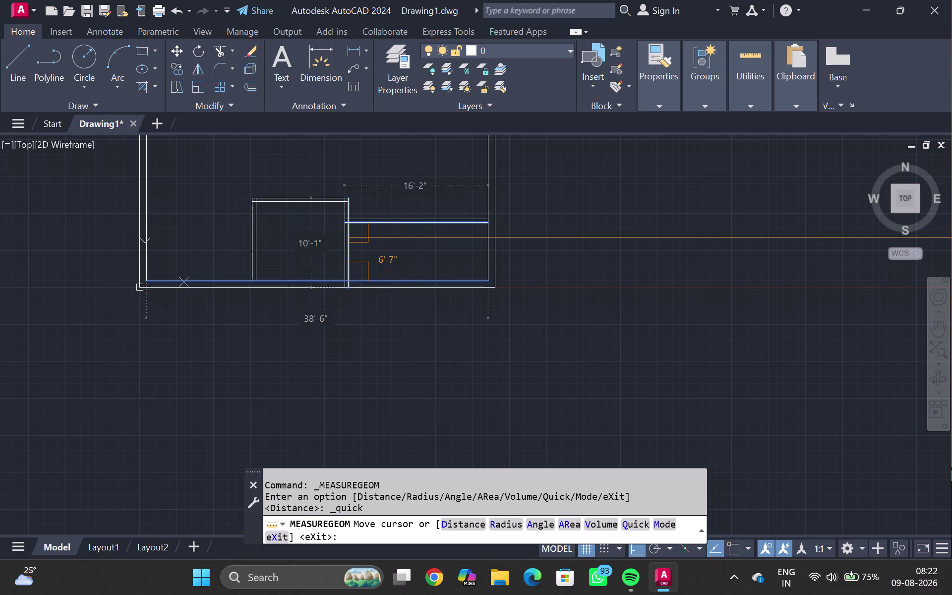
scroll(down, 3)
scroll(down, 3)
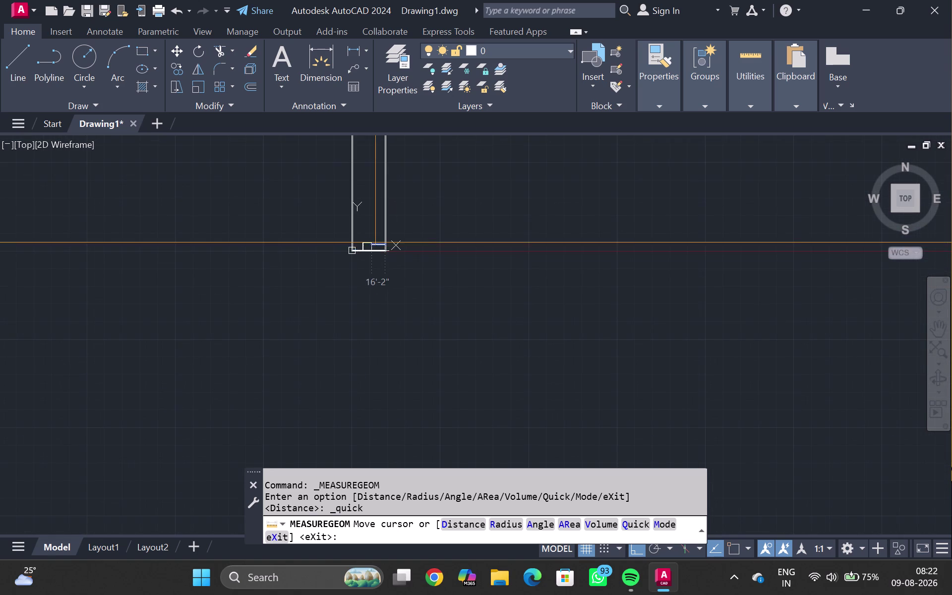
scroll(up, 3)
scroll(up, 3)
middle_drag(421, 365, 397, 326)
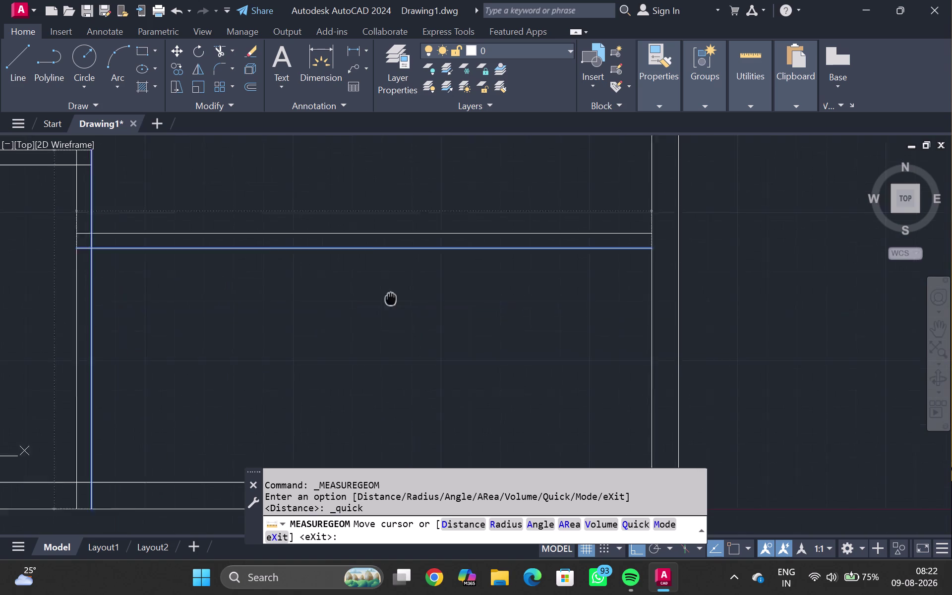
middle_drag(397, 326, 375, 206)
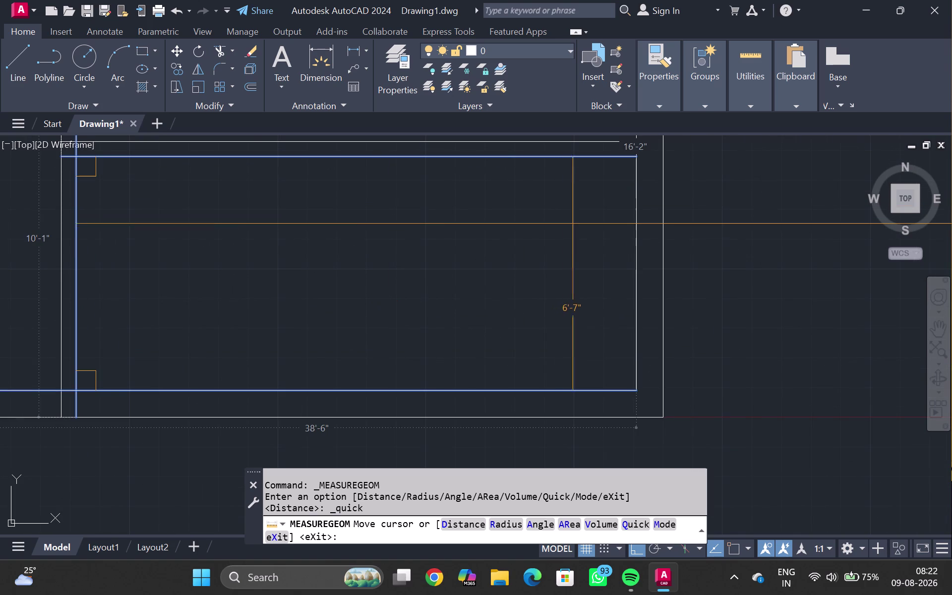
scroll(down, 3)
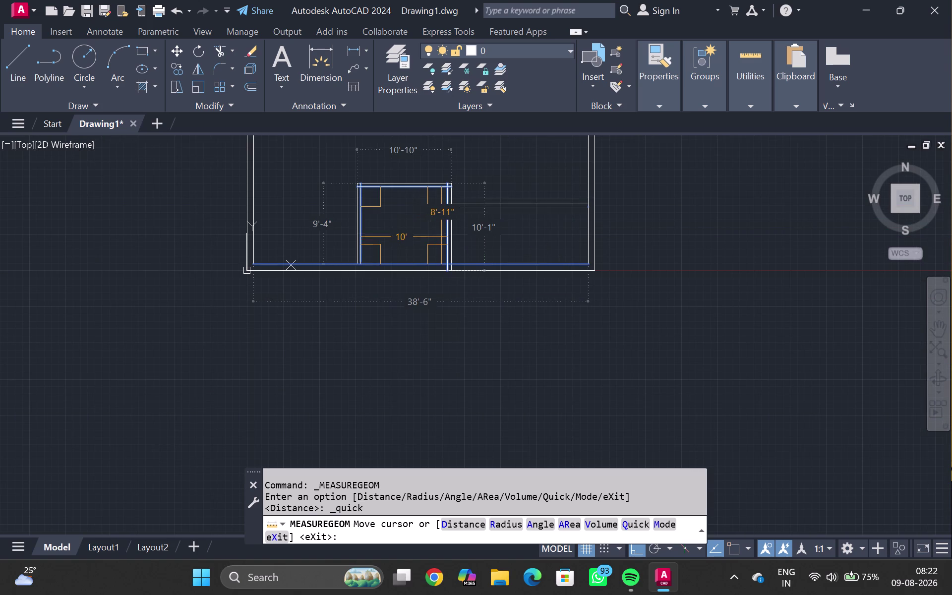
scroll(down, 3)
scroll(down, 3)
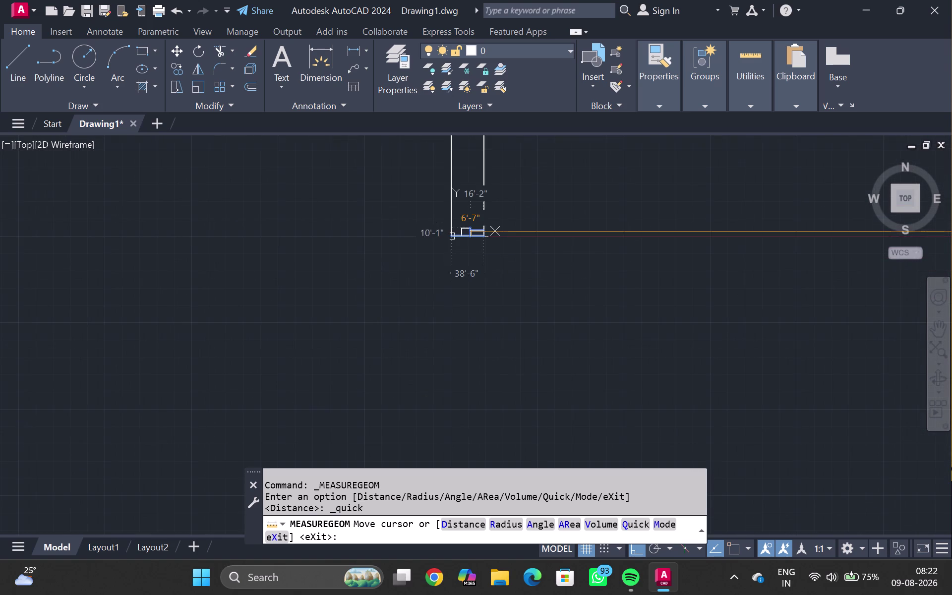
scroll(down, 3)
scroll(up, 3)
scroll(up, 3)
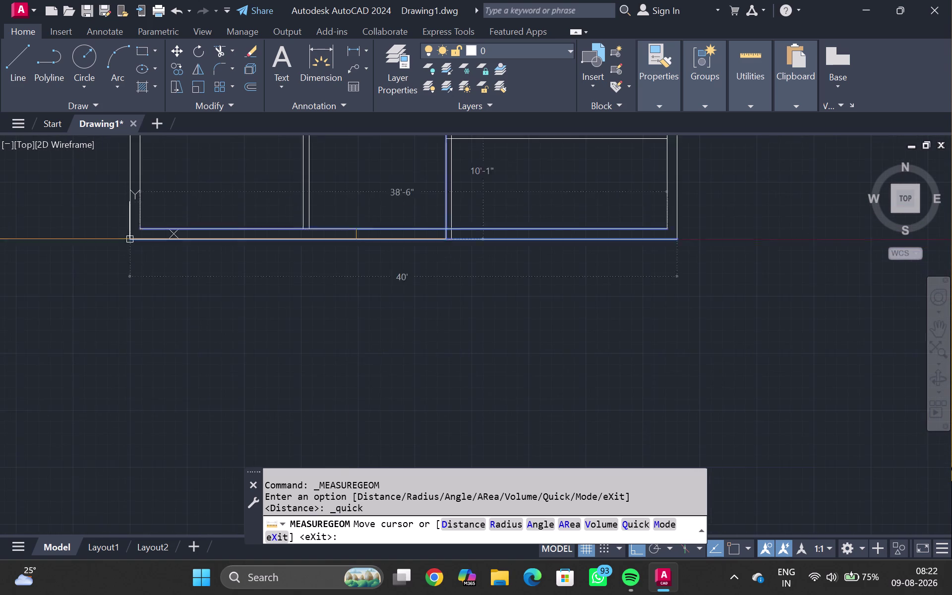
scroll(up, 3)
Check the middle room spacings, such as 10'-1" and 6'-7", then exit measuring.
middle_drag(375, 211, 379, 317)
scroll(down, 3)
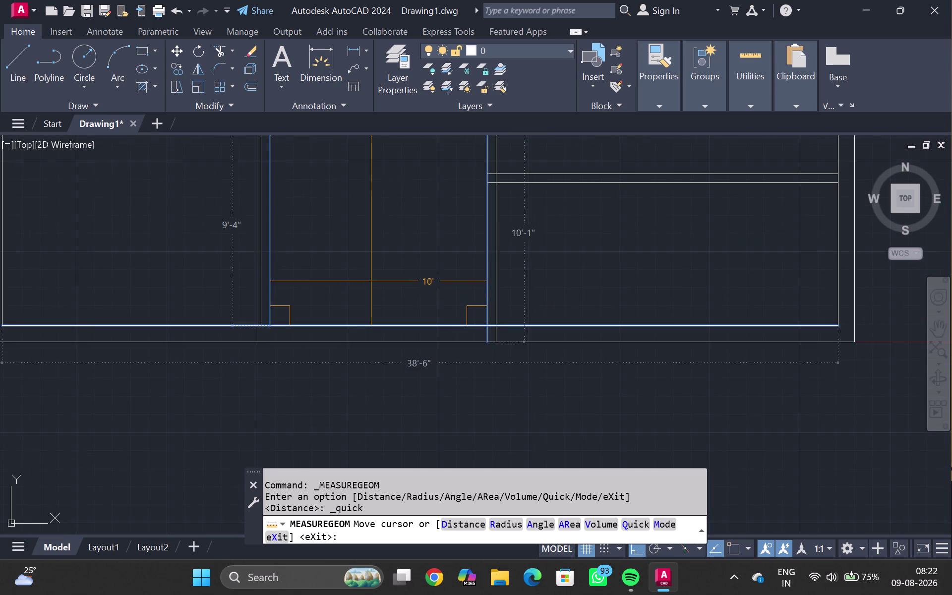
scroll(down, 3)
scroll(up, 3)
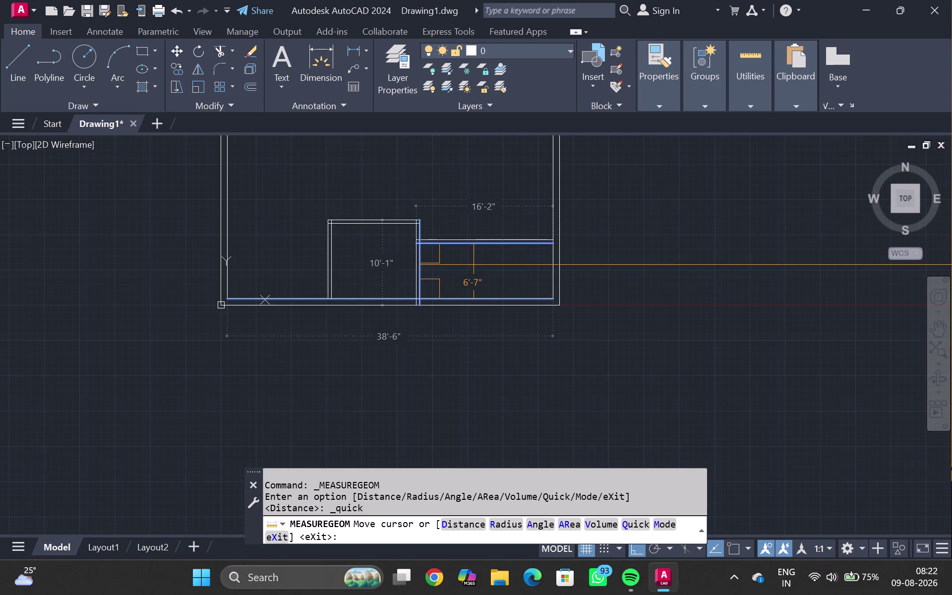
scroll(up, 3)
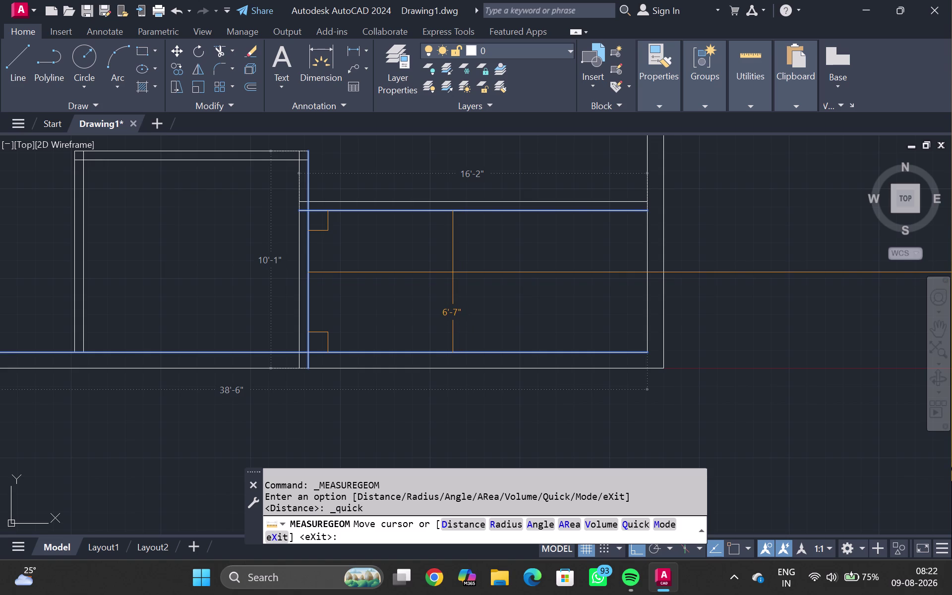
scroll(up, 3)
scroll(down, 3)
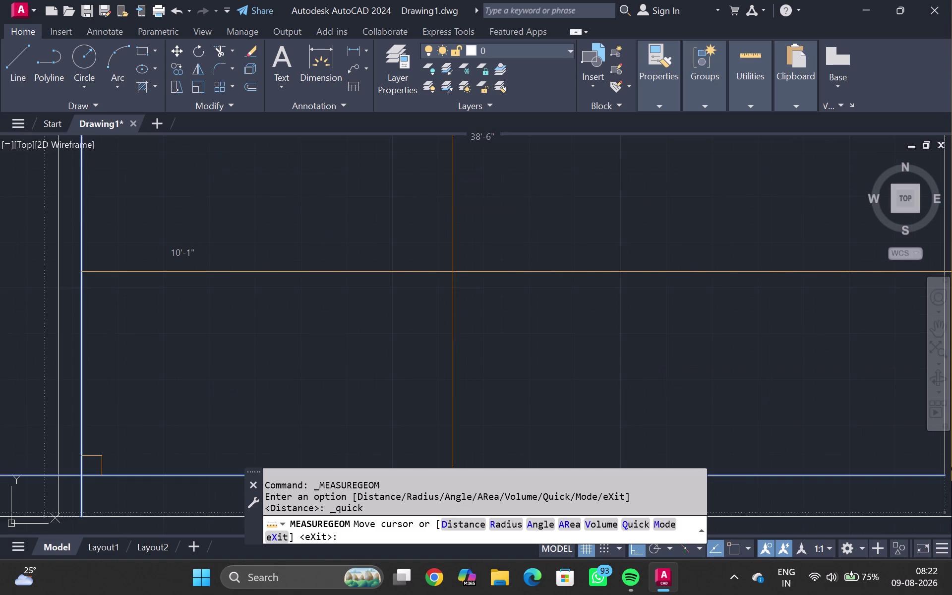
scroll(down, 3)
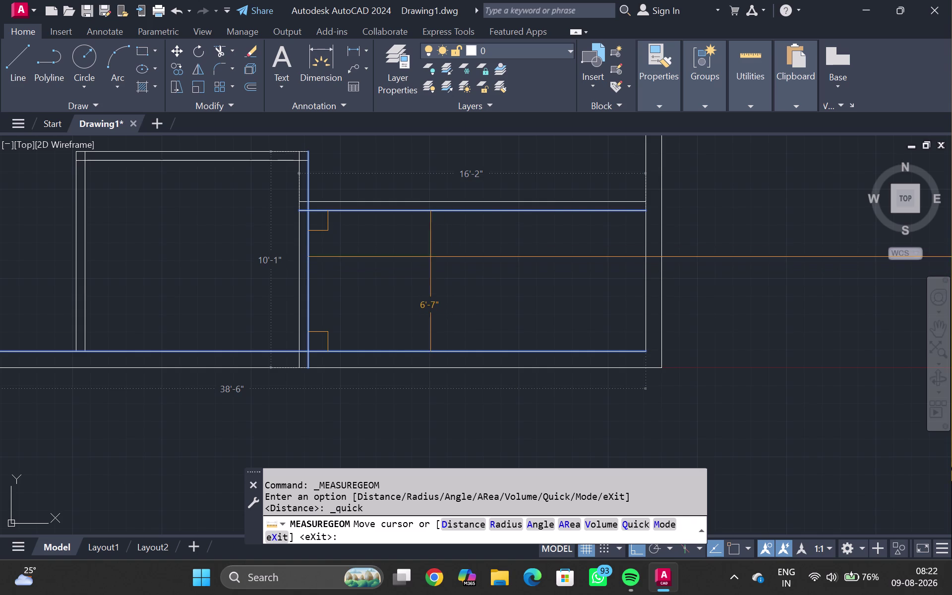
key(Escape)
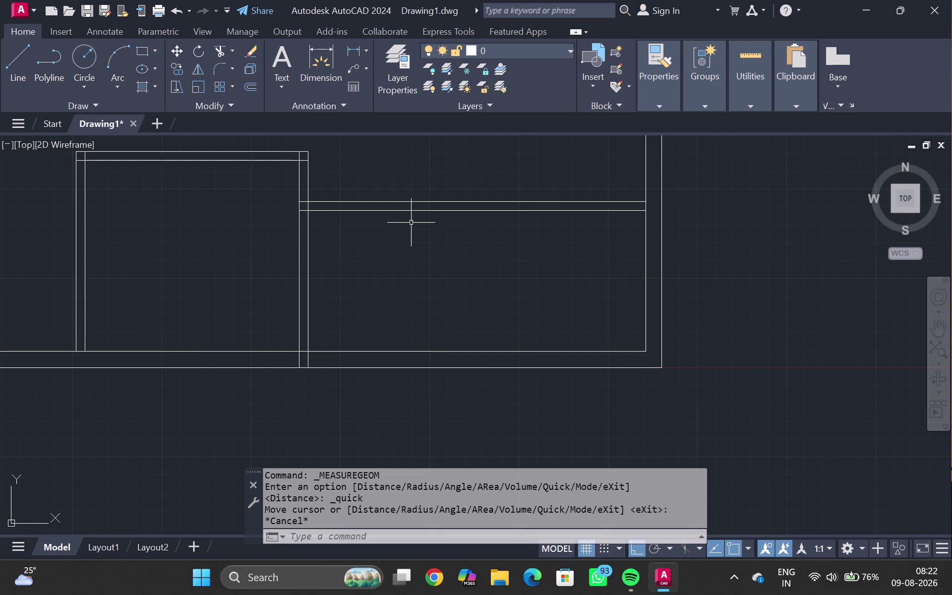
text(DLI)
key(Return)
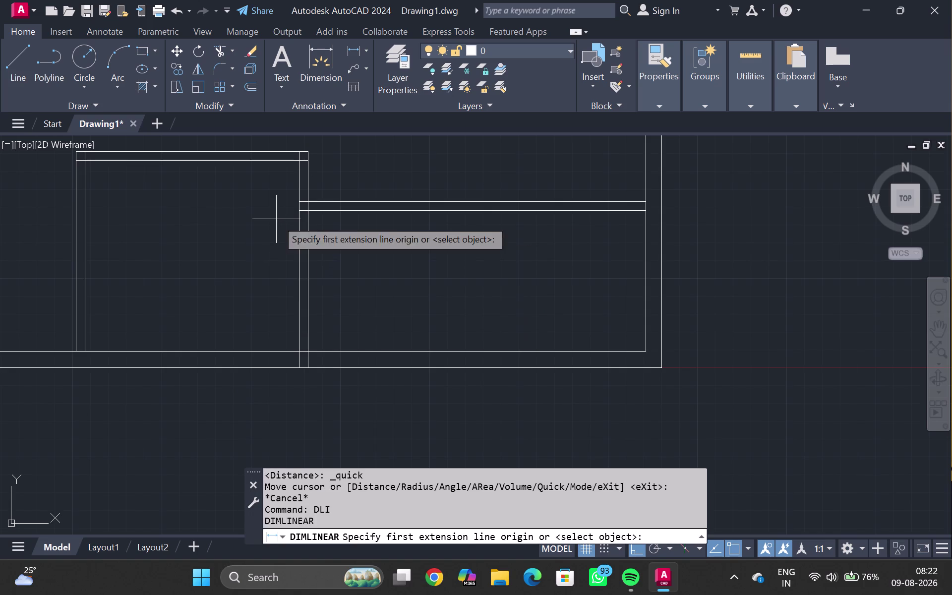
scroll(up, 3)
click(319, 428)
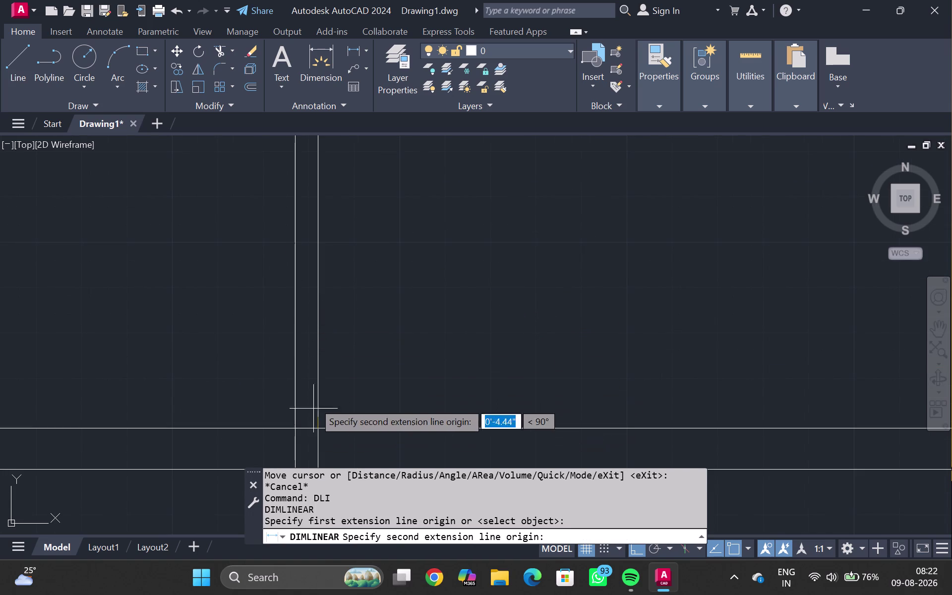
scroll(down, 3)
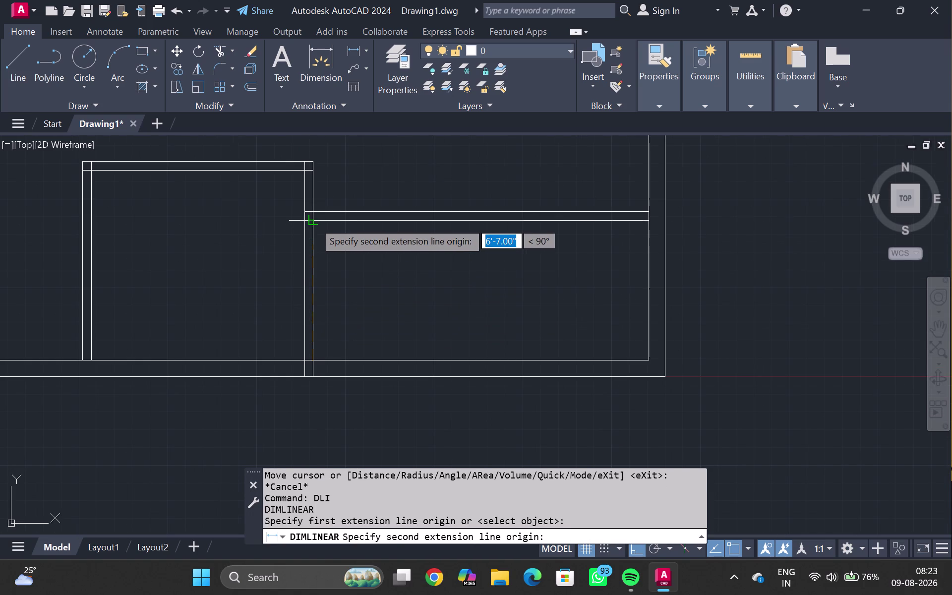
click(314, 221)
key(Escape)
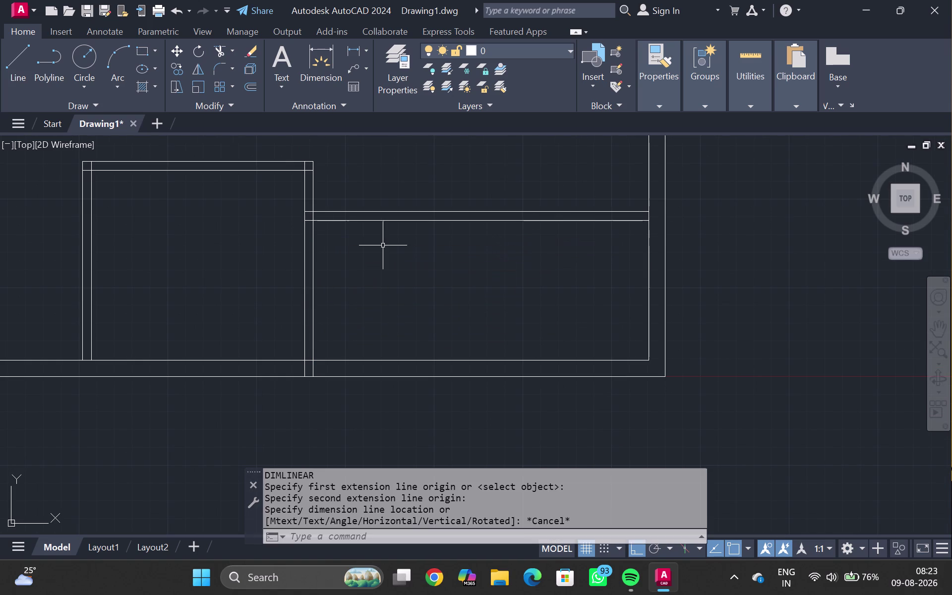
text(DLI)
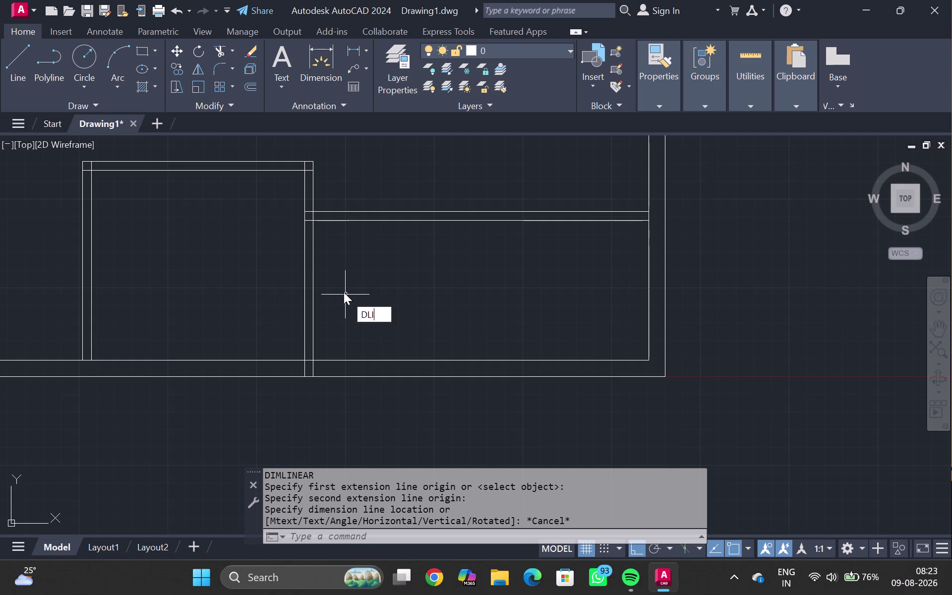
key(Return)
click(314, 362)
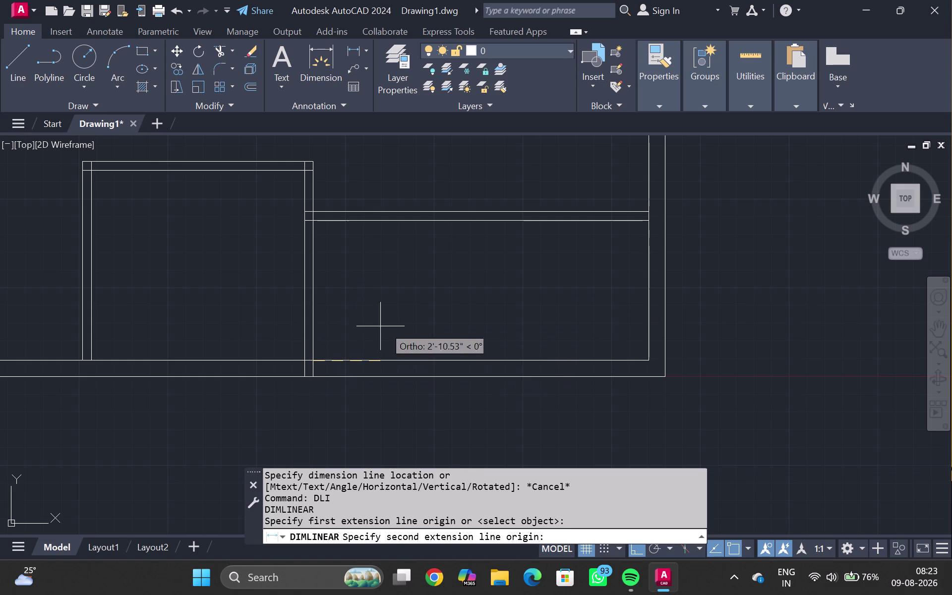
click(647, 357)
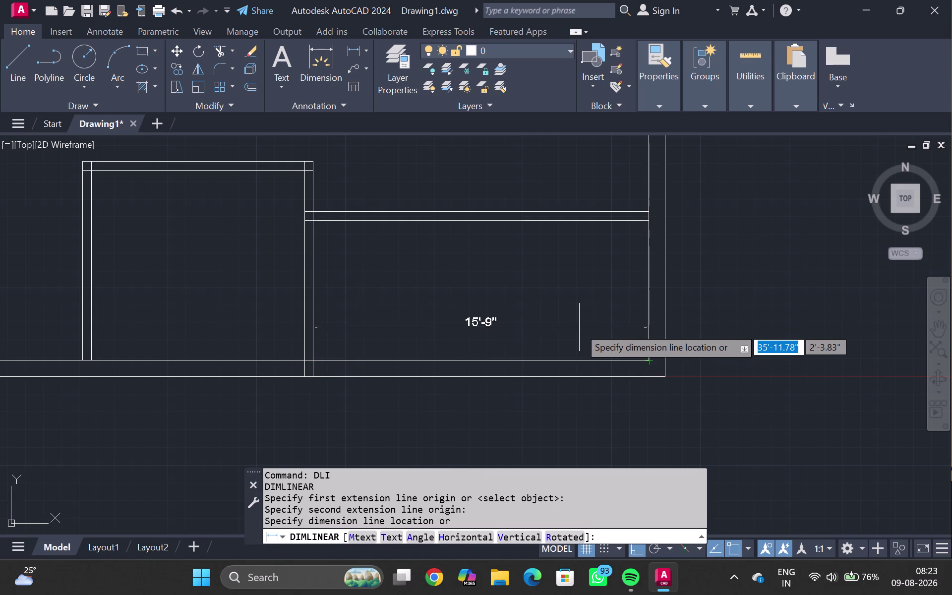
key(Escape)
scroll(up, 3)
scroll(down, 3)
middle_click(434, 241)
scroll(up, 3)
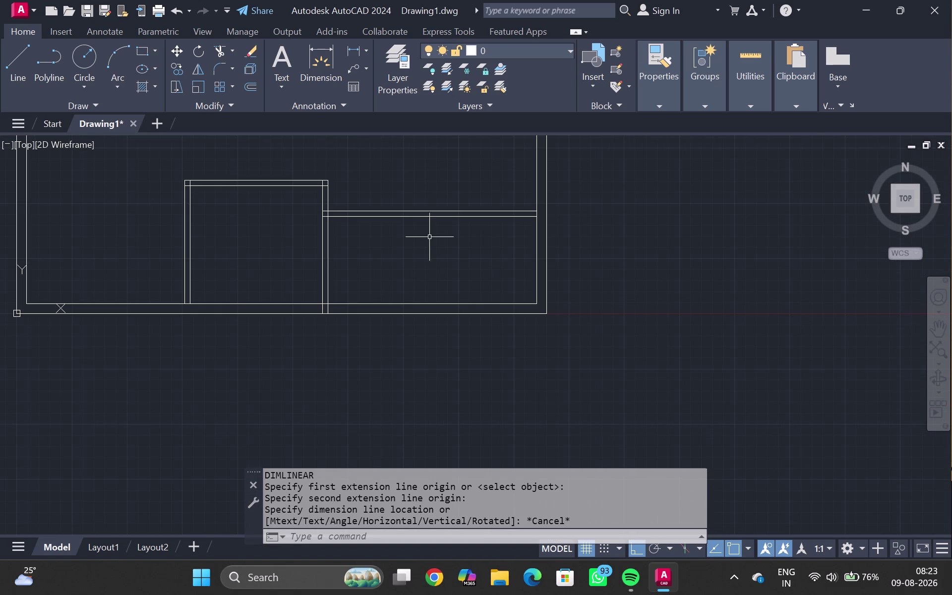
click(421, 216)
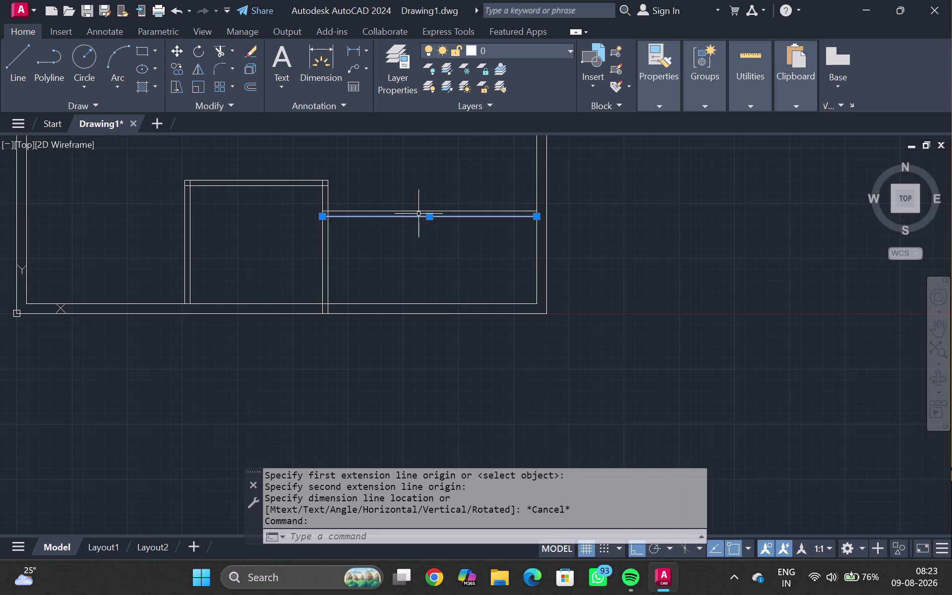
Delete both lines of the right room's top wall.
key(Delete)
click(419, 213)
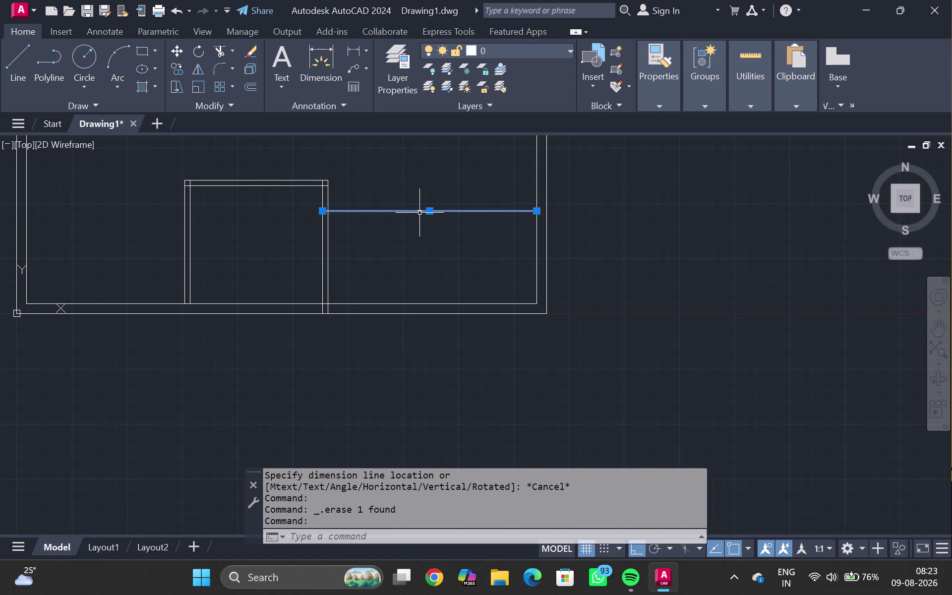
key(Delete)
Offset the inner bottom wall line 7' upward.
click(433, 303)
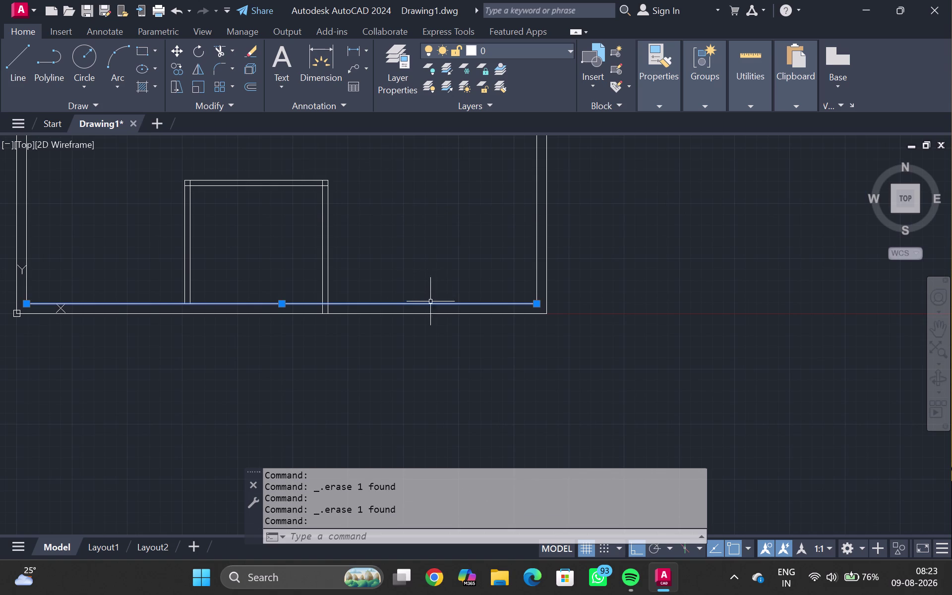
key(o)
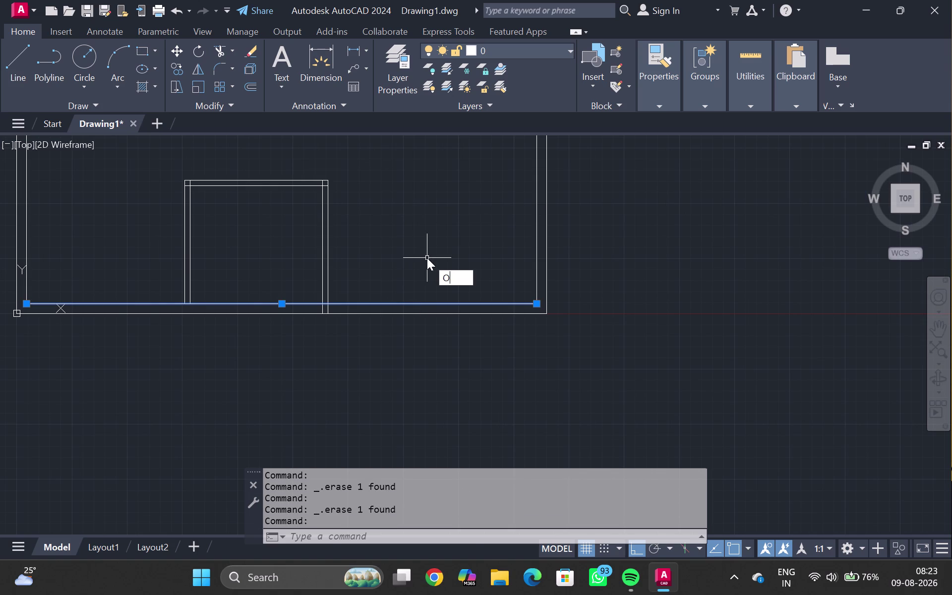
key(Return)
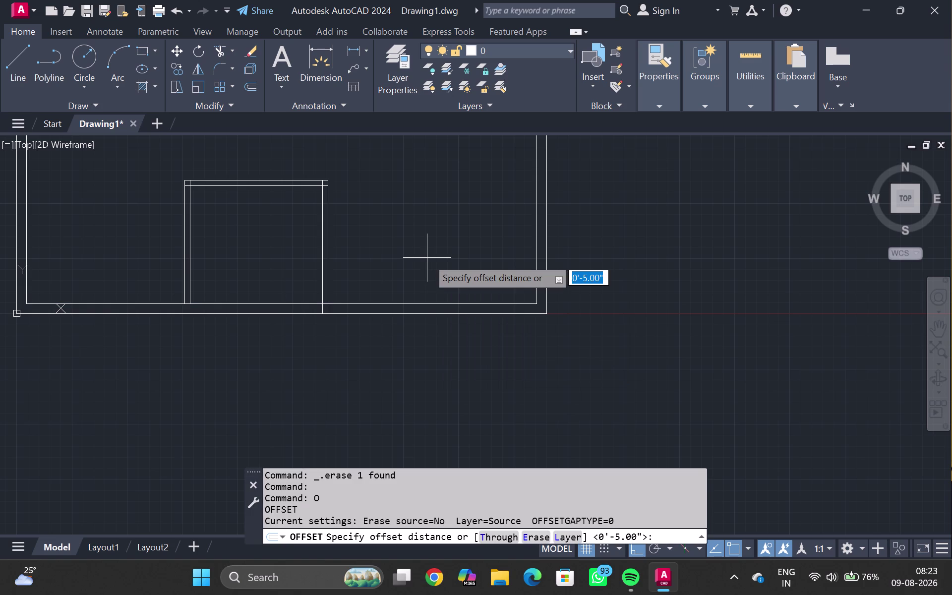
text(7')
key(Return)
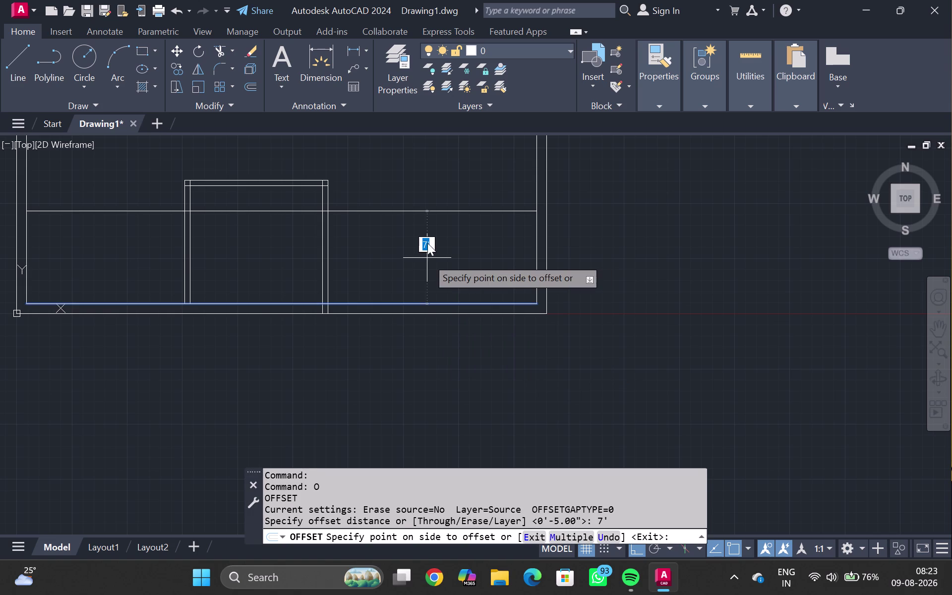
click(427, 219)
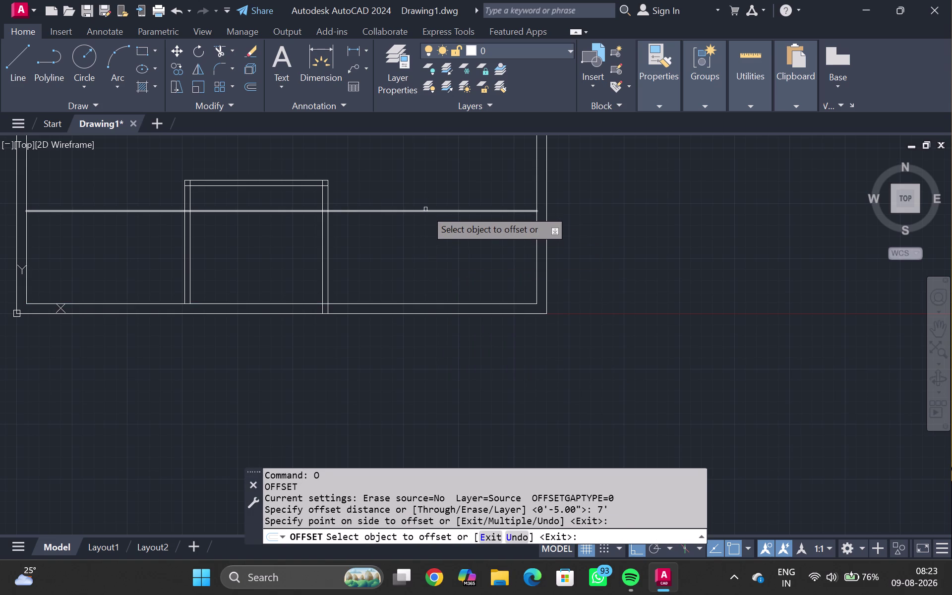
Offset the new line 5" upward to form the wall's second line.
click(428, 211)
text(5)
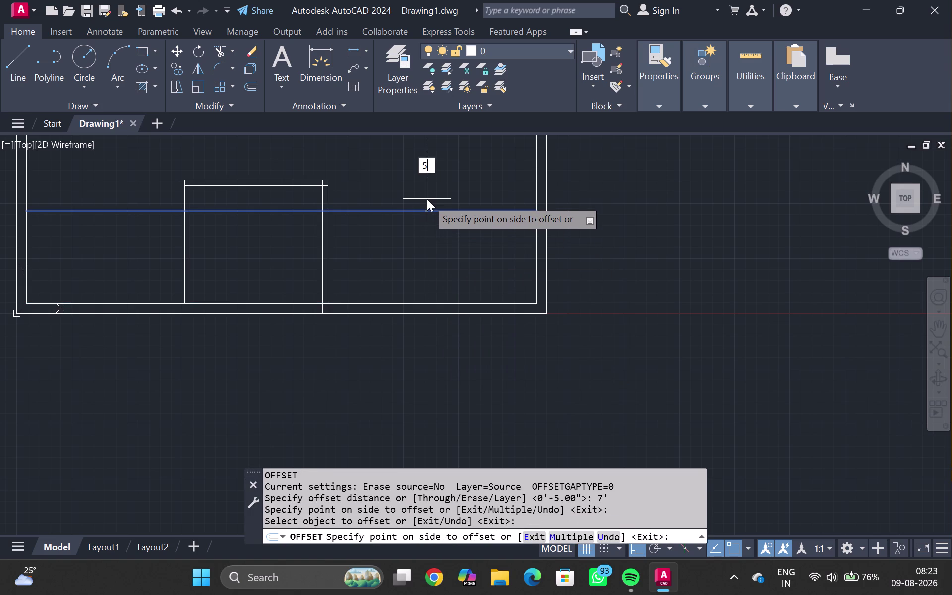
text(")
key(Return)
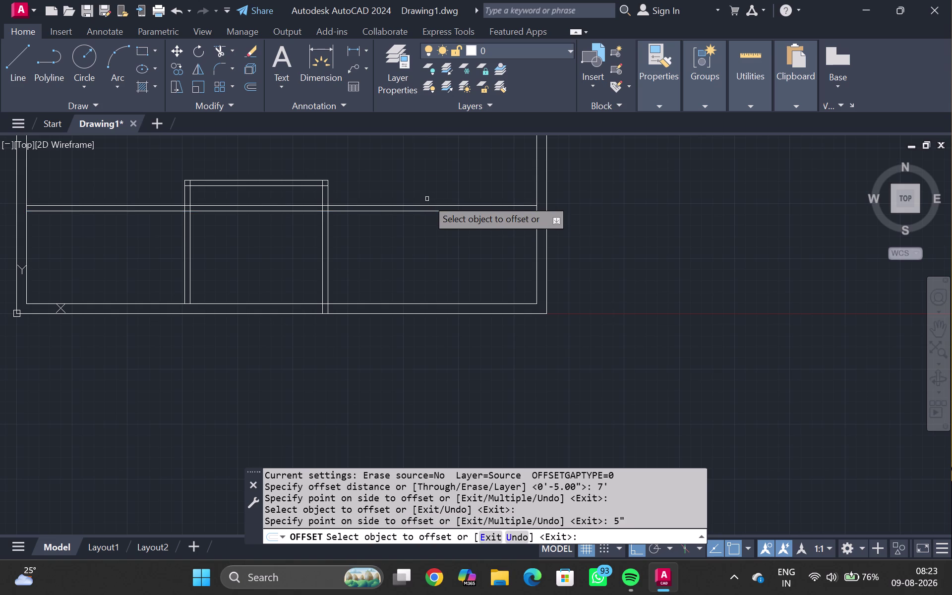
key(Escape)
Trim overlapping wall lines in the middle room and at the left junction, undoing the last trim.
text(TR)
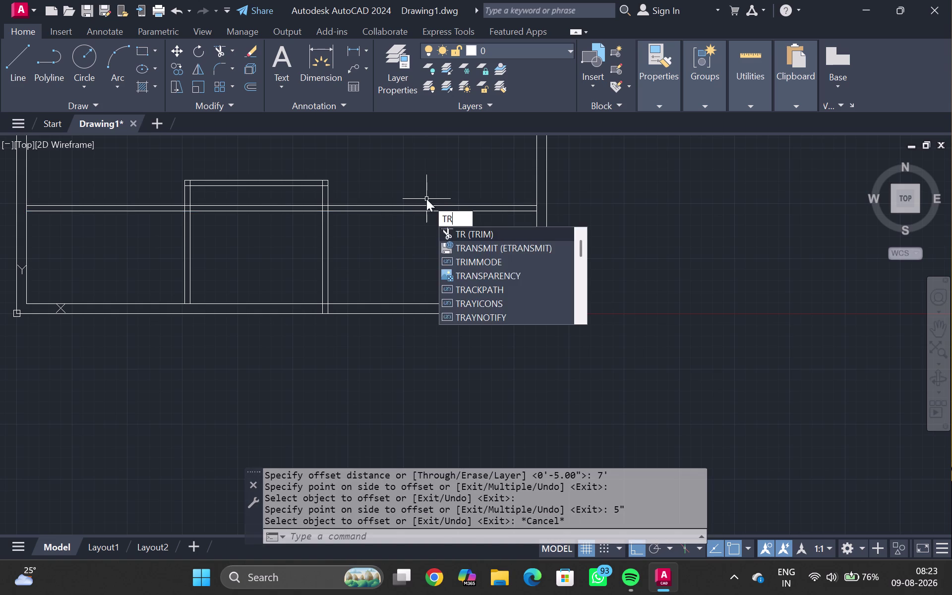
key(Return)
drag(269, 203, 282, 240)
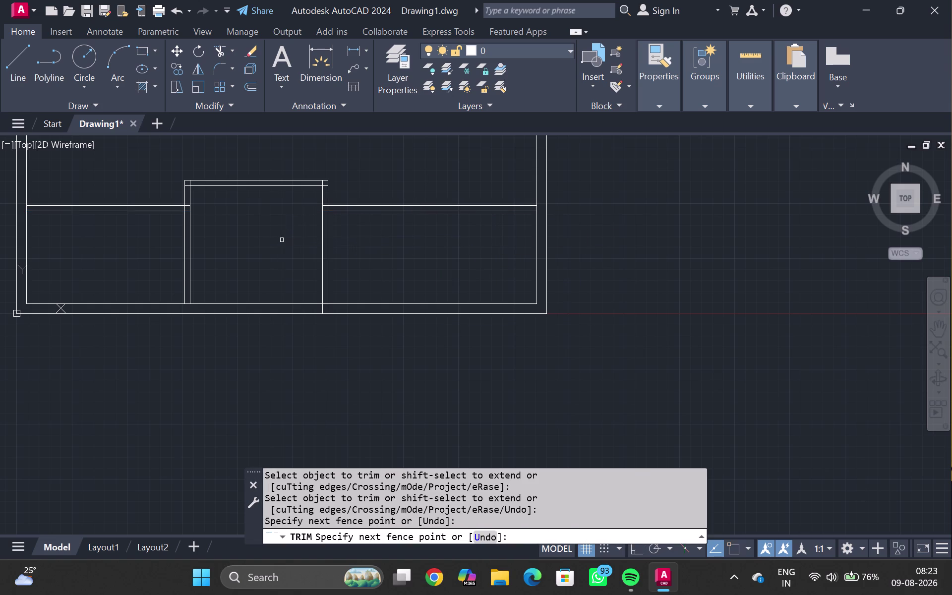
drag(126, 236, 133, 171)
scroll(up, 3)
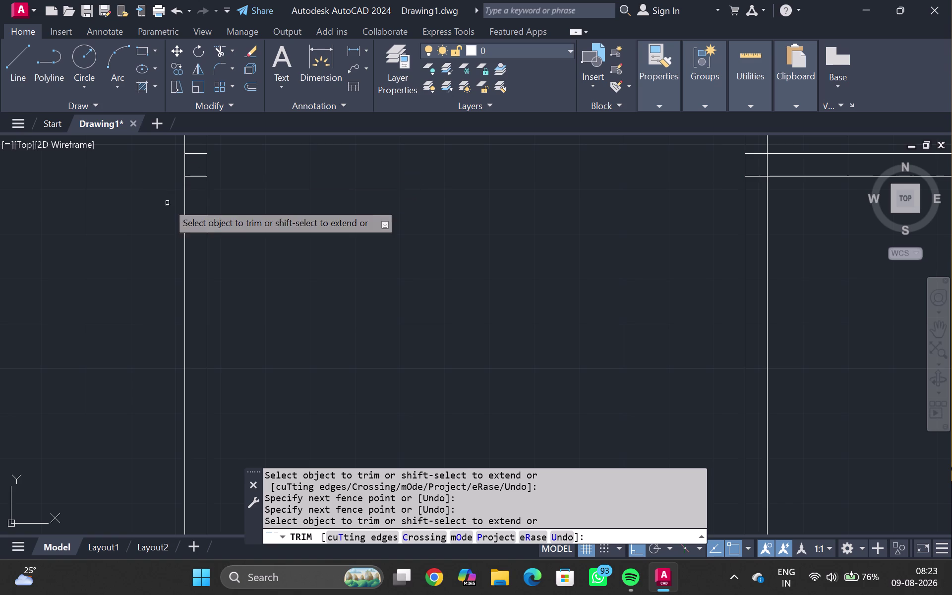
drag(200, 146, 203, 164)
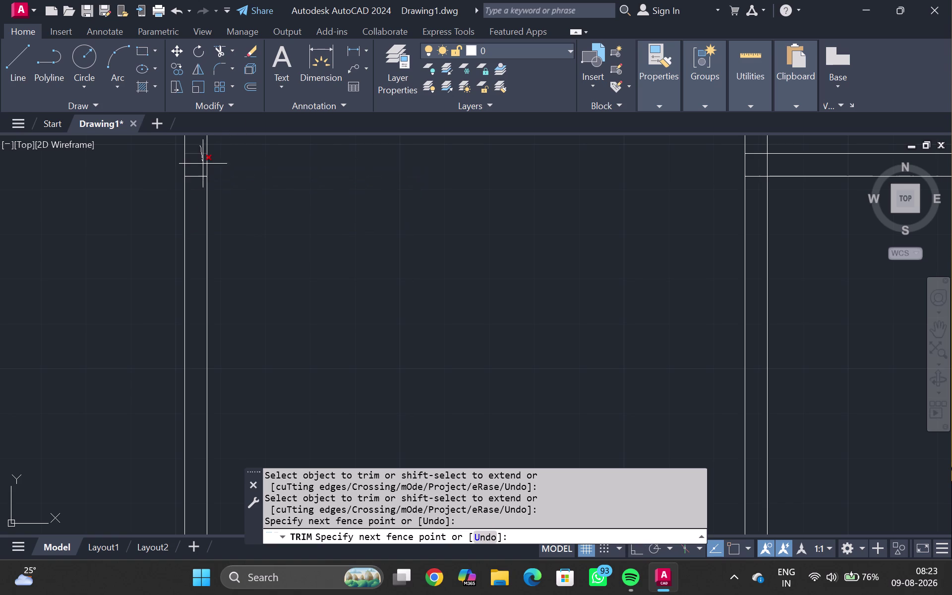
drag(202, 165, 175, 208)
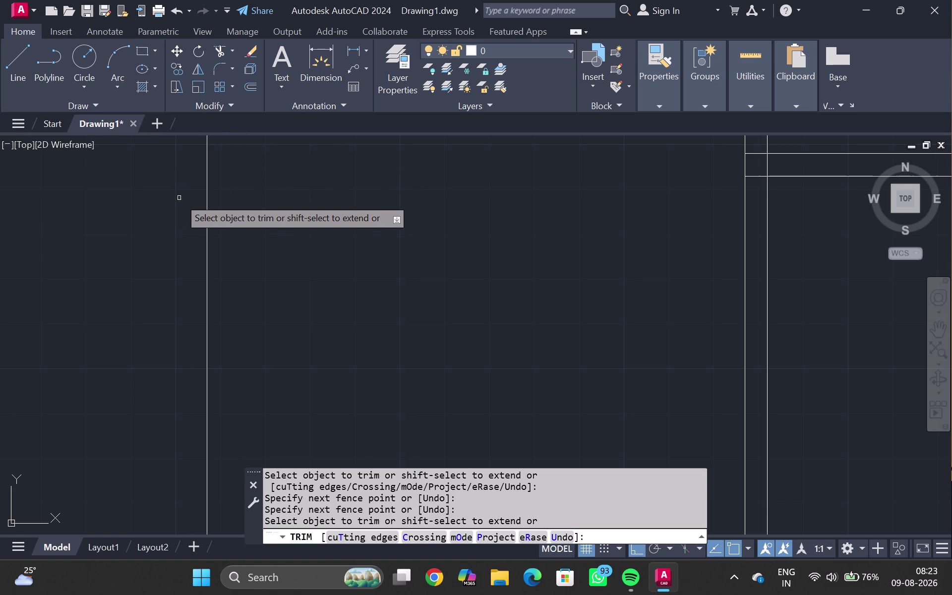
key(Escape)
key(ctrl+z)
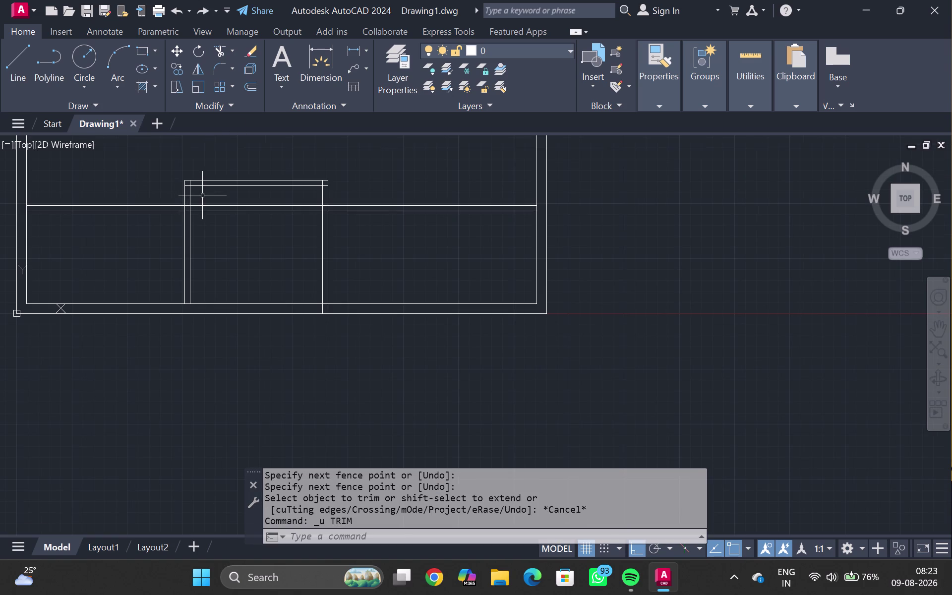
Trim the wall lines crossing the new wall at the left junctions, undoing the final cut.
scroll(up, 3)
text(TR)
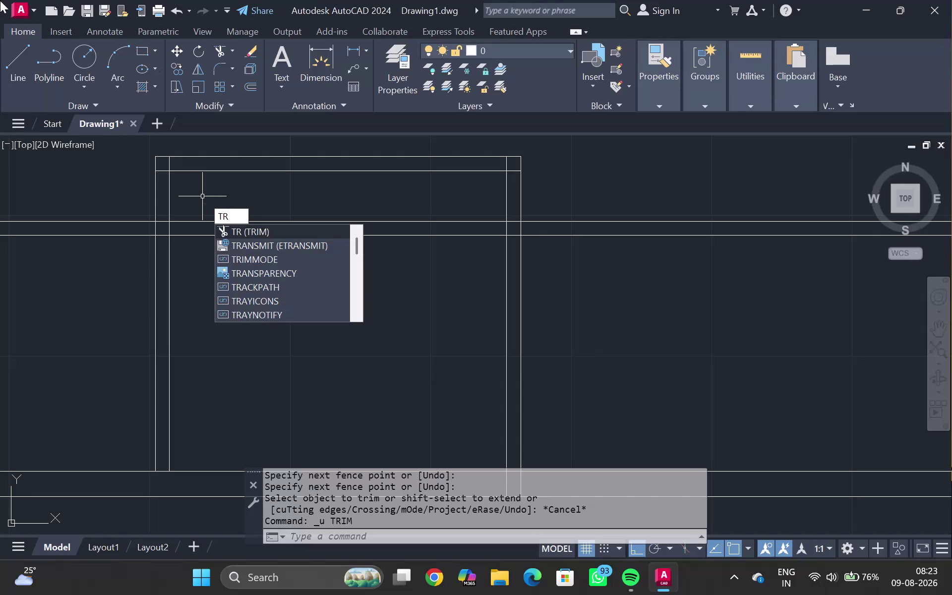
key(Return)
drag(77, 184, 91, 296)
scroll(up, 3)
drag(191, 182, 210, 214)
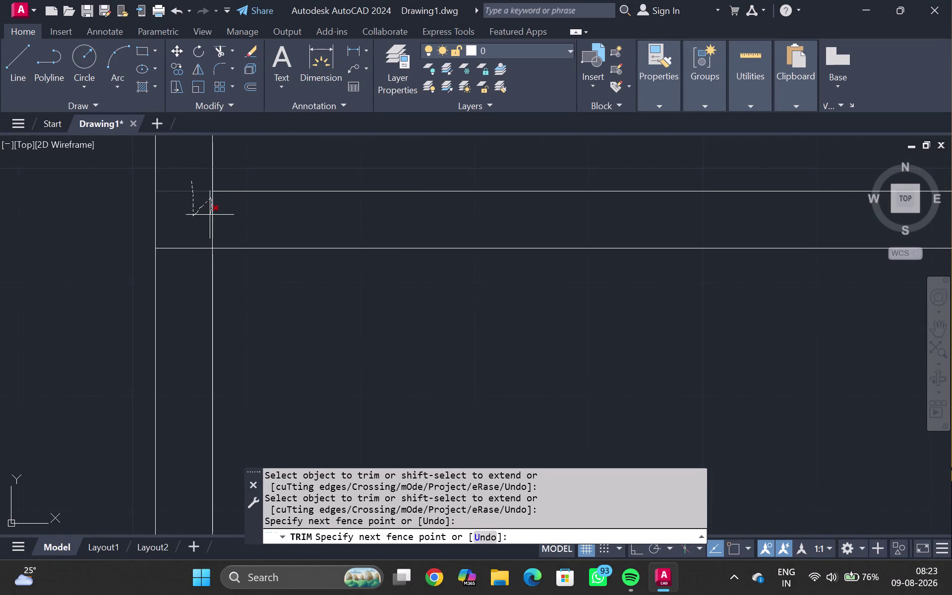
drag(209, 215, 191, 218)
drag(191, 229, 204, 217)
drag(205, 217, 212, 212)
key(ctrl+z)
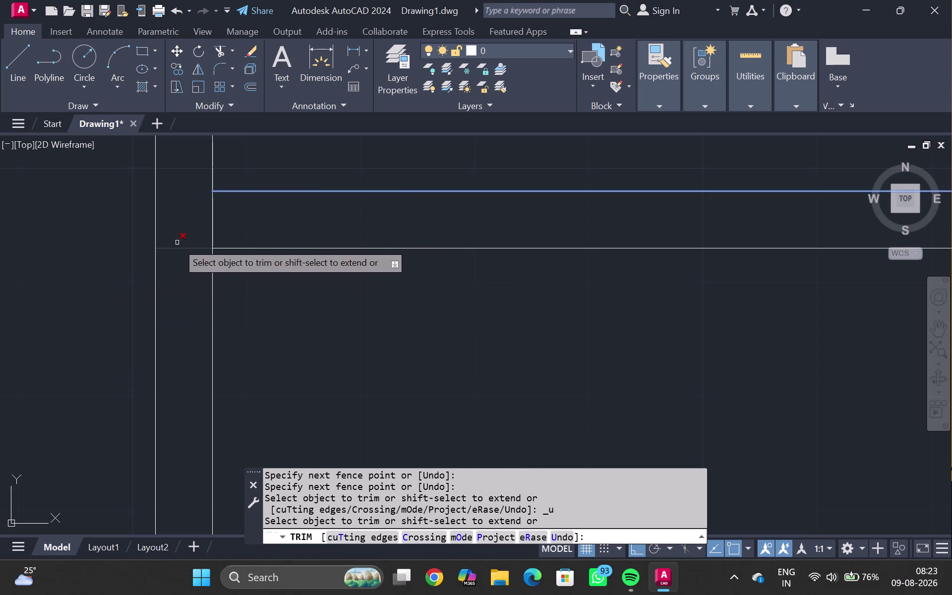
Re-trim that junction, then cut the overlaps at the top and right junctions.
drag(181, 228, 191, 266)
scroll(down, 3)
drag(371, 169, 381, 195)
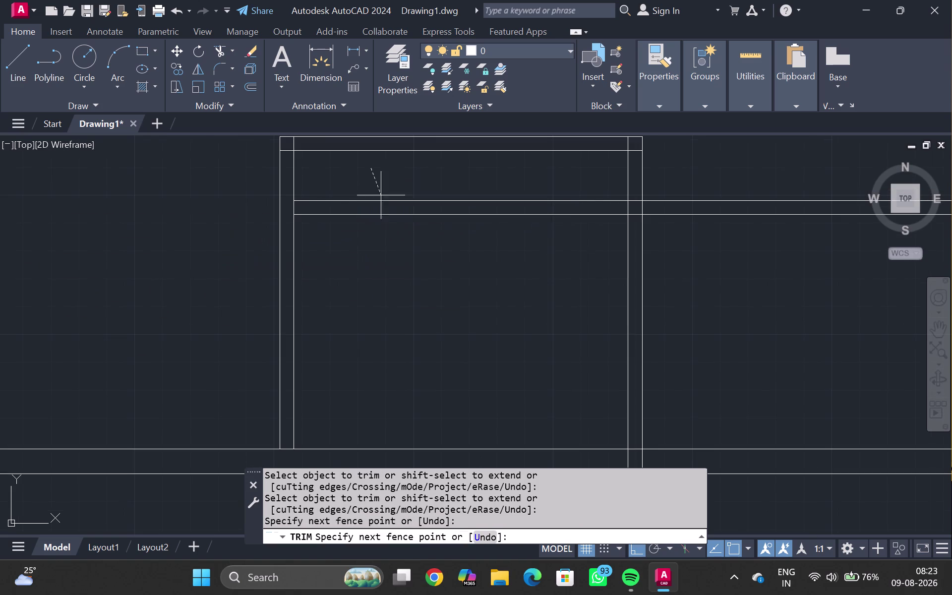
drag(381, 196, 403, 313)
scroll(up, 3)
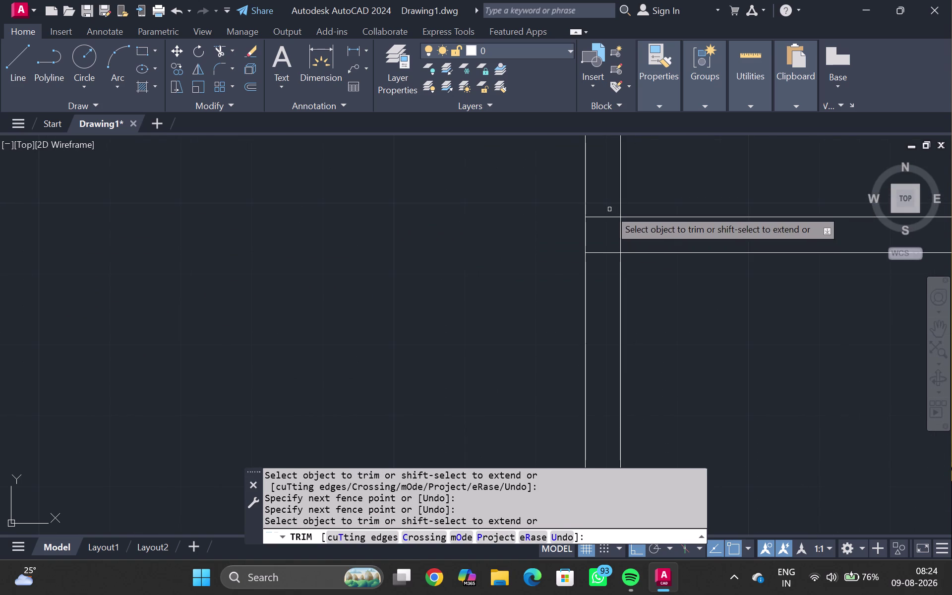
drag(609, 209, 608, 244)
drag(617, 234, 651, 232)
scroll(down, 3)
key(Escape)
Trim the remaining overlap at the bottom wall junction.
middle_drag(708, 279, 384, 225)
scroll(down, 3)
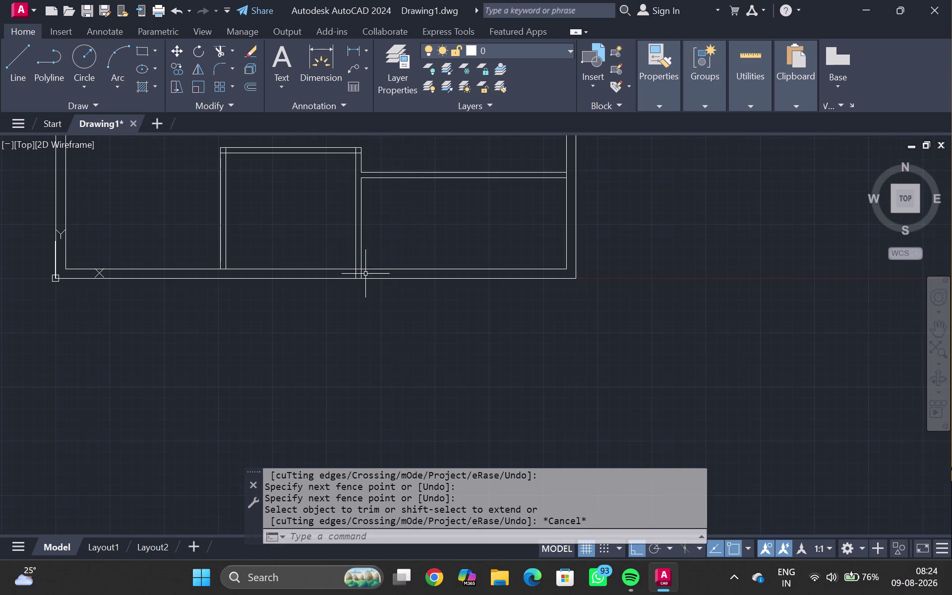
scroll(up, 3)
text(TR)
key(Return)
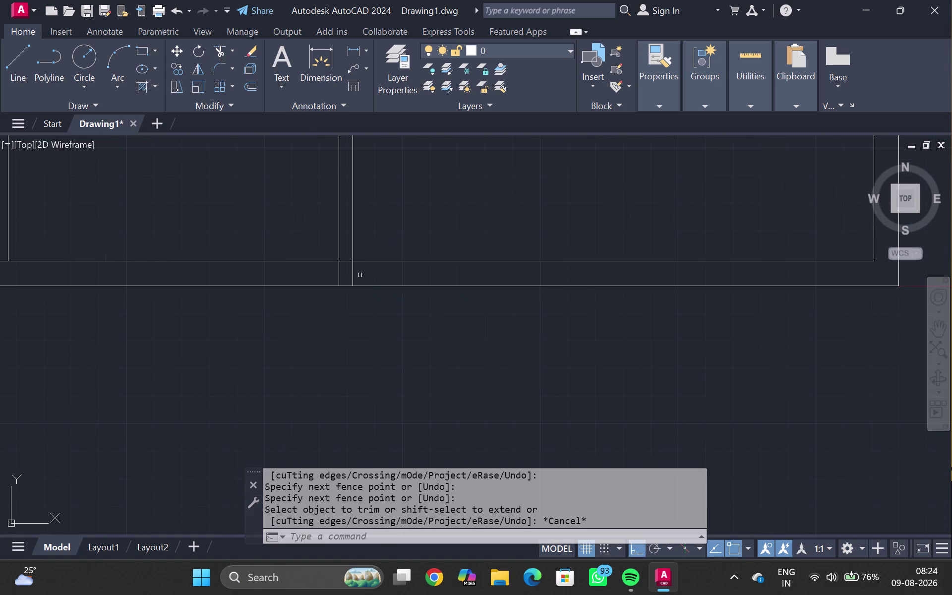
scroll(up, 3)
drag(359, 272, 294, 285)
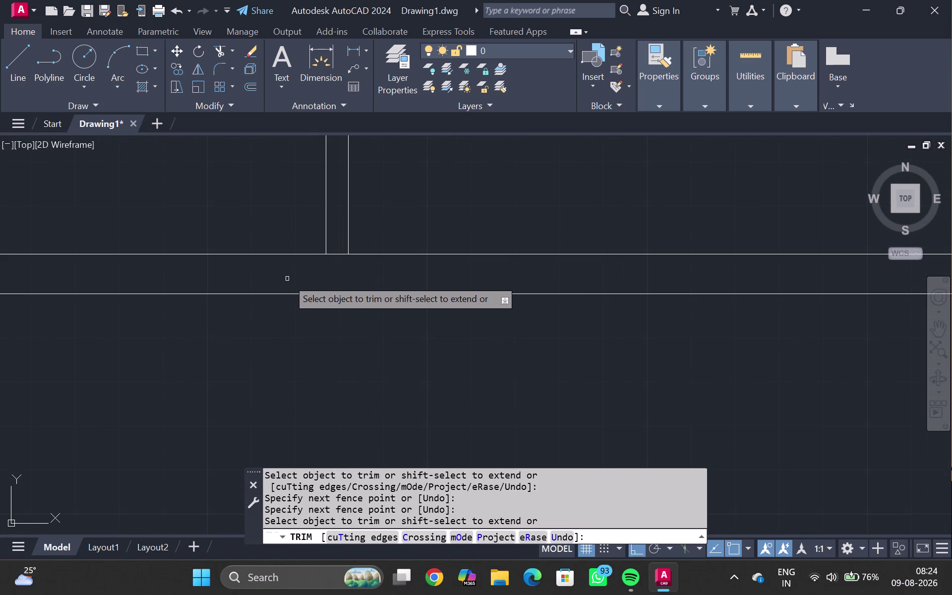
key(Escape)
scroll(down, 3)
scroll(down, 3)
text(DL)
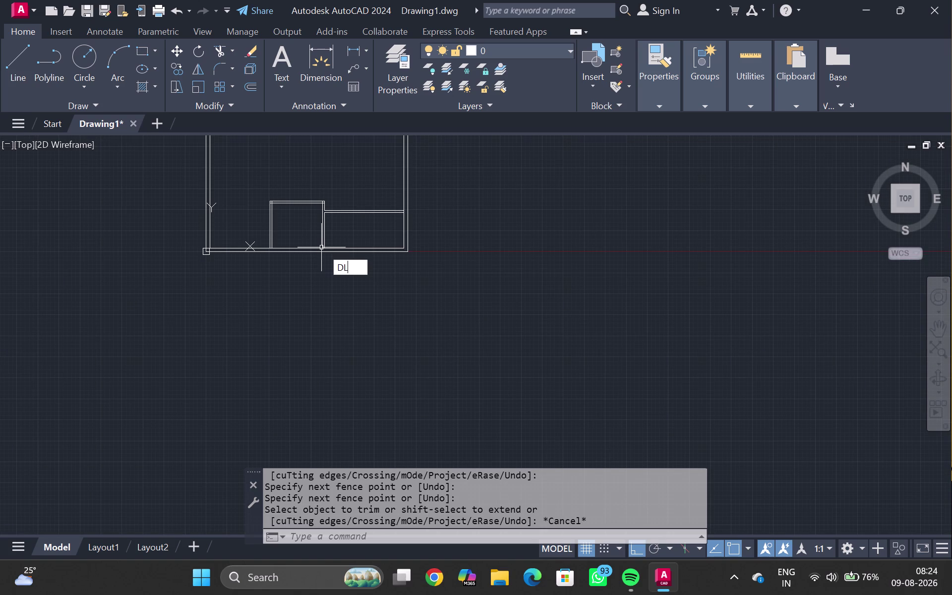
text(I)
key(Return)
scroll(up, 3)
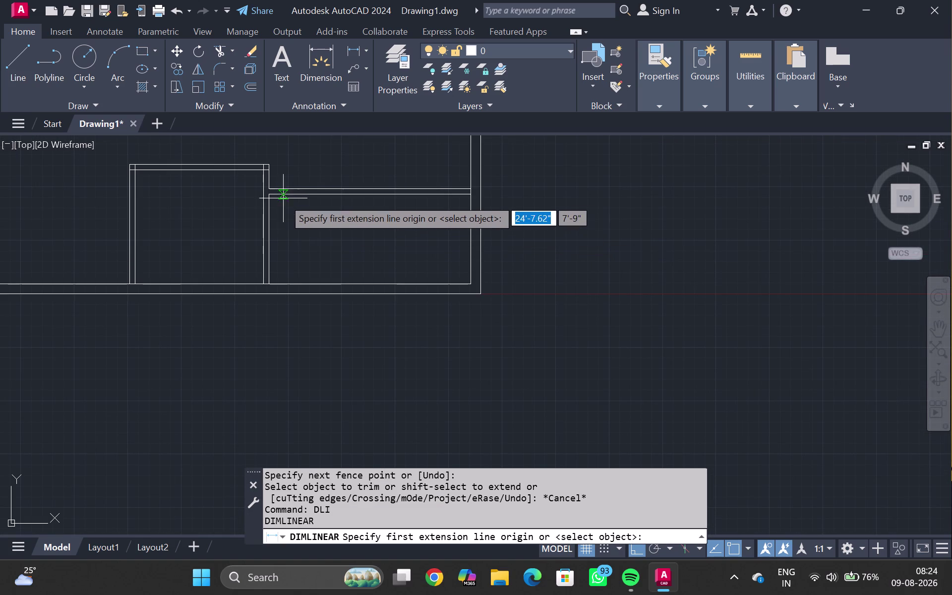
click(272, 198)
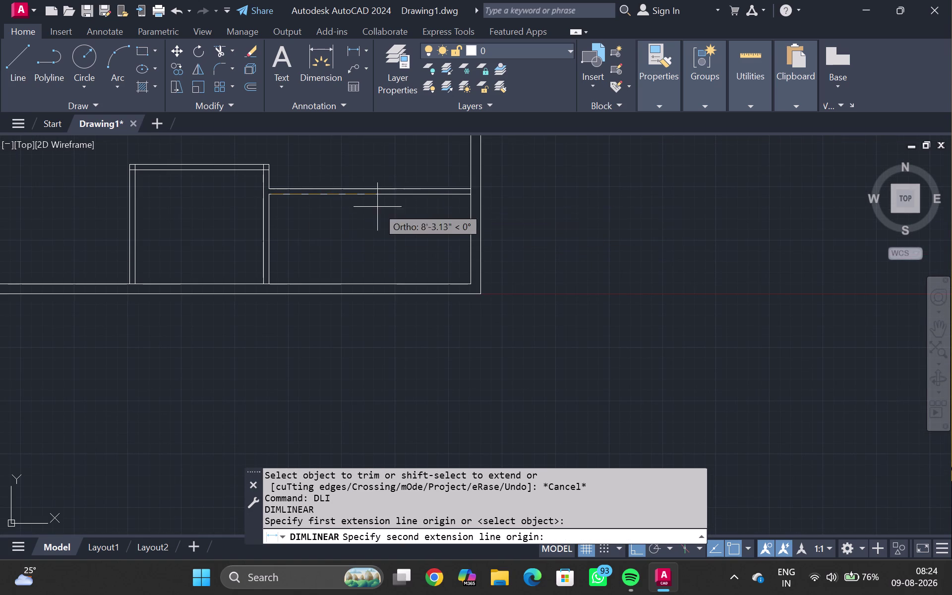
key(Escape)
scroll(up, 3)
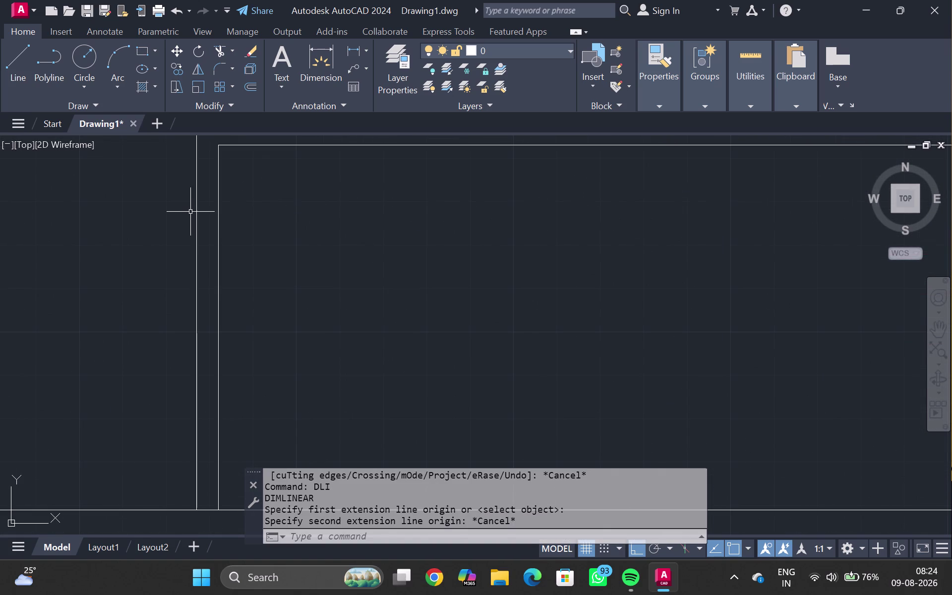
key(c)
key(BackSpace)
key(BackSpace)
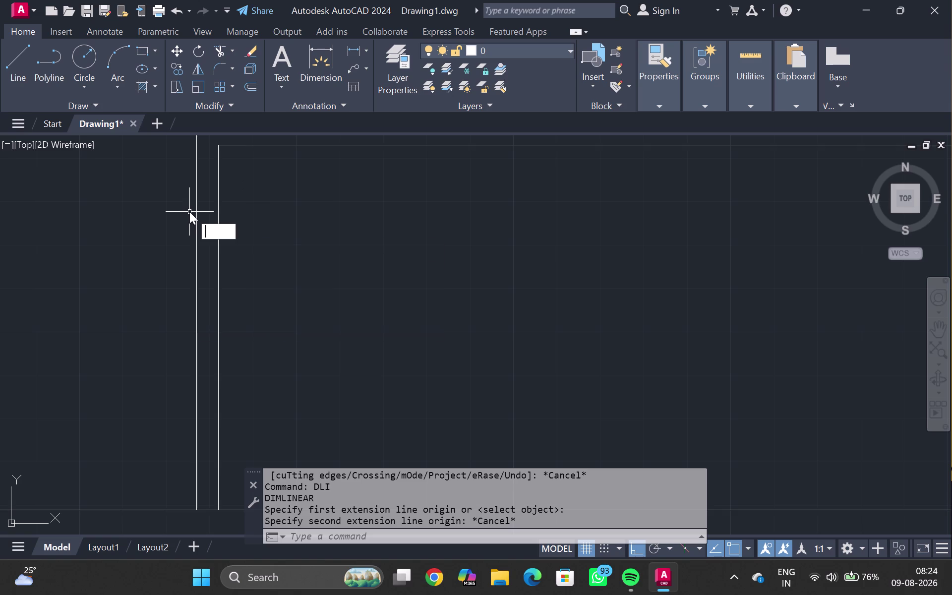
text(DDLI)
key(Return)
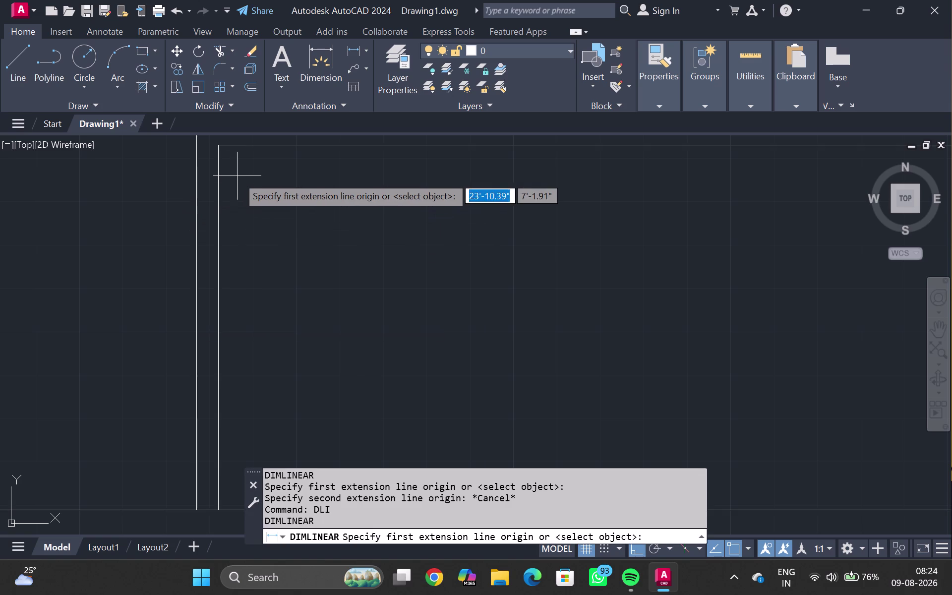
click(219, 147)
scroll(down, 3)
middle_drag(536, 236, 537, 236)
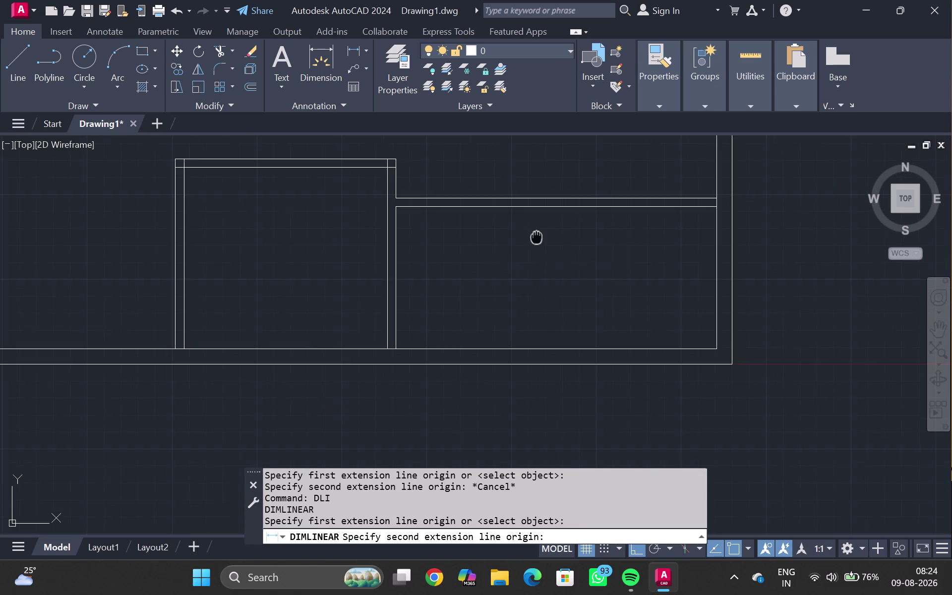
middle_drag(536, 236, 354, 289)
scroll(up, 3)
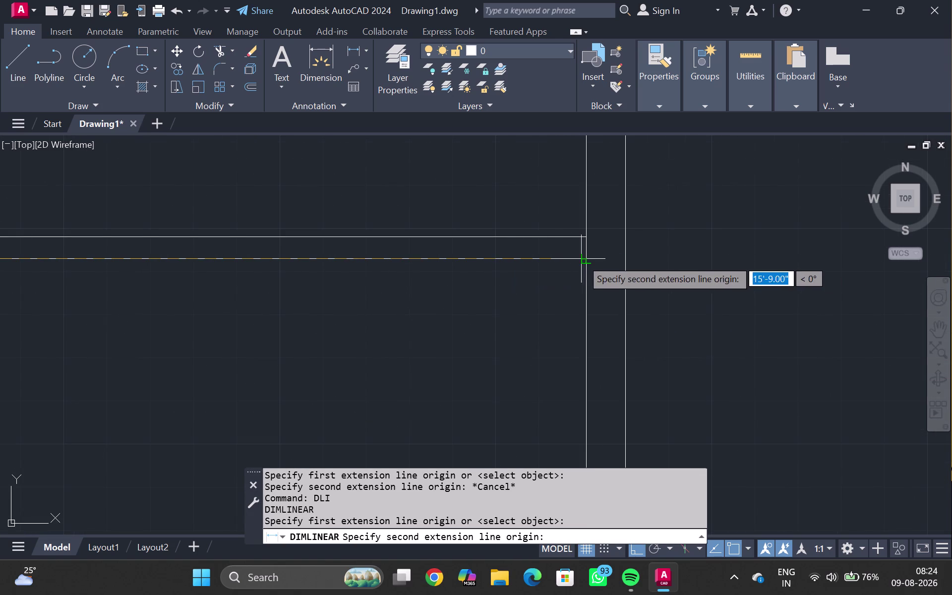
click(585, 259)
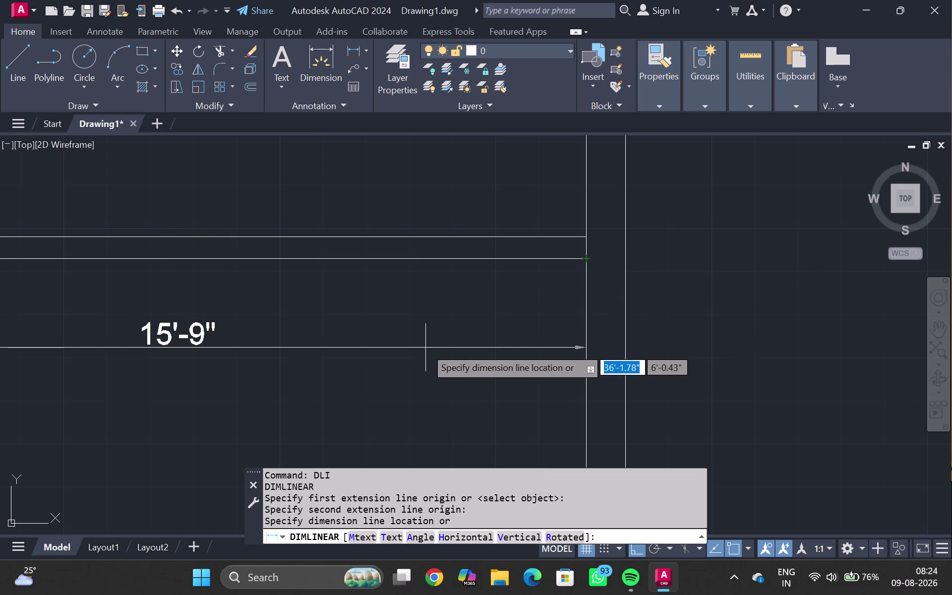
key(Escape)
key(Escape)
key(Escape)
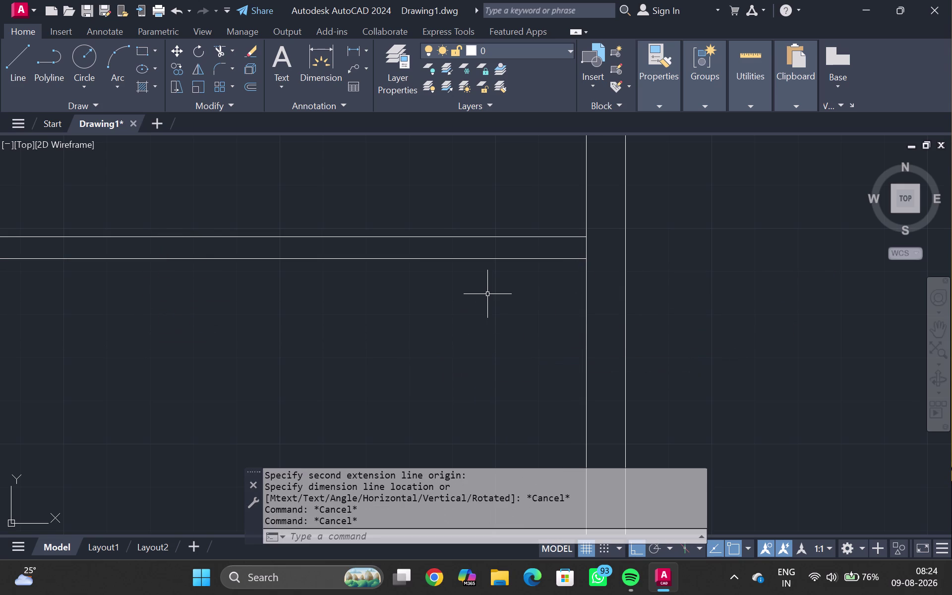
text(DLI)
key(Return)
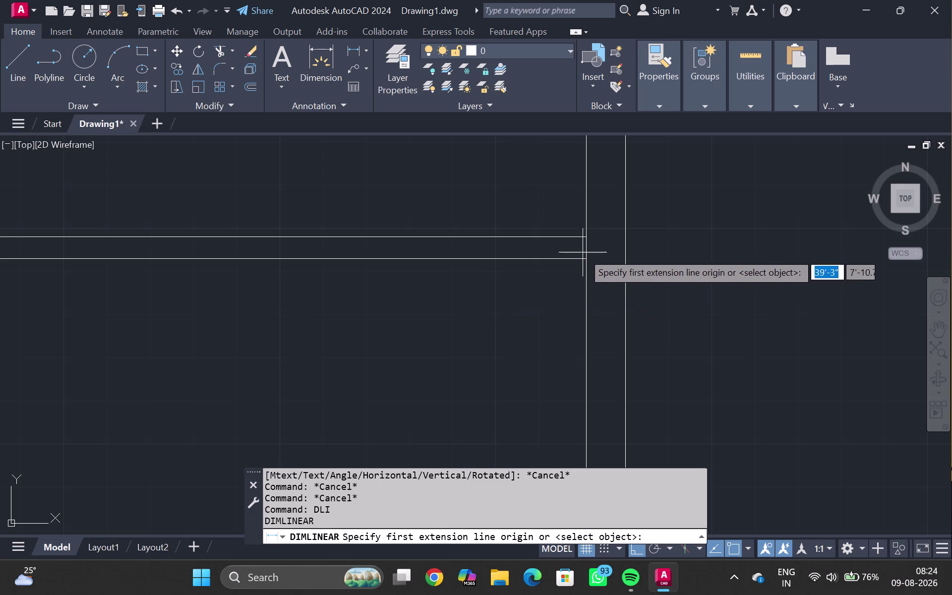
click(588, 259)
scroll(down, 3)
middle_drag(589, 330, 576, 253)
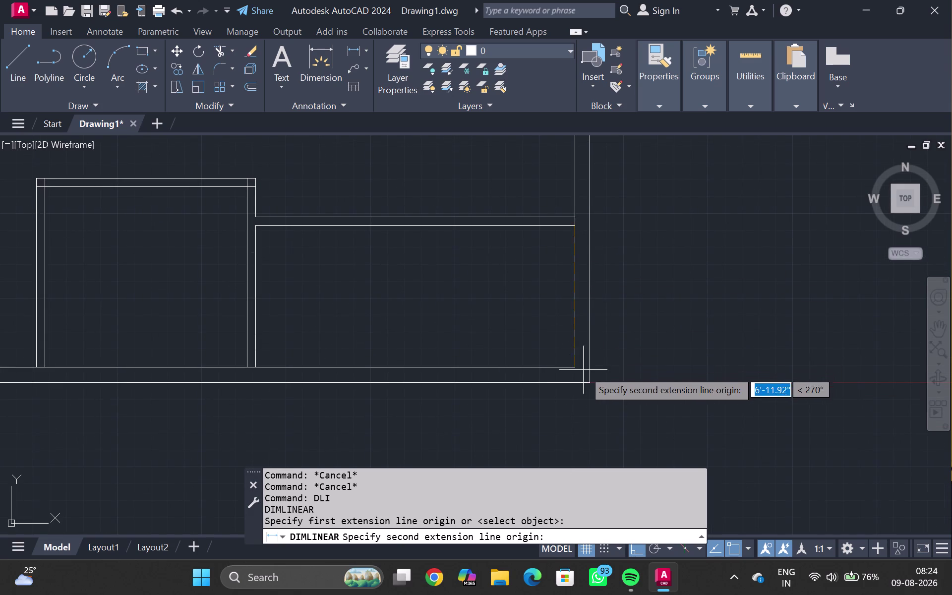
click(577, 369)
scroll(up, 3)
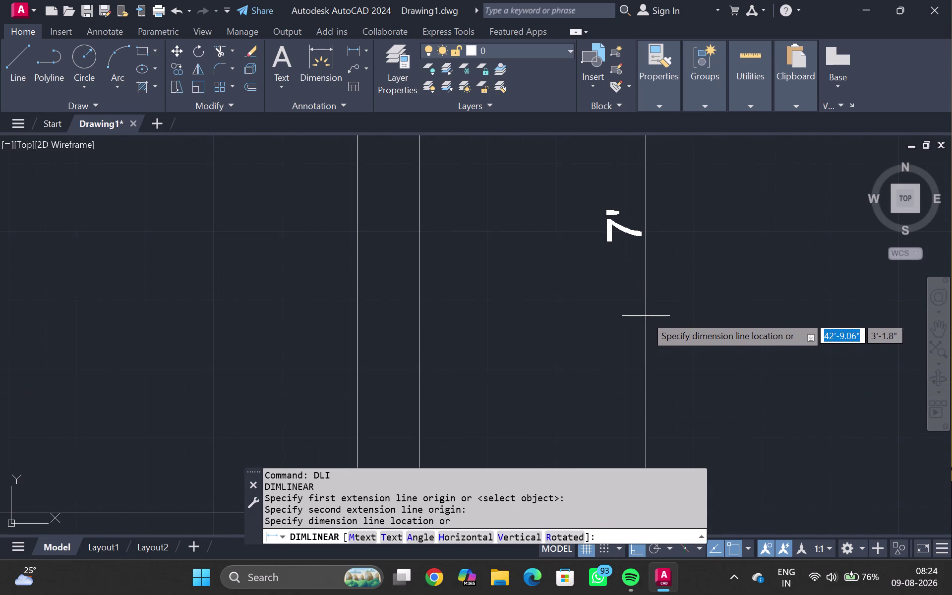
key(Escape)
scroll(down, 3)
scroll(down, 3)
scroll(up, 3)
middle_drag(235, 350, 407, 331)
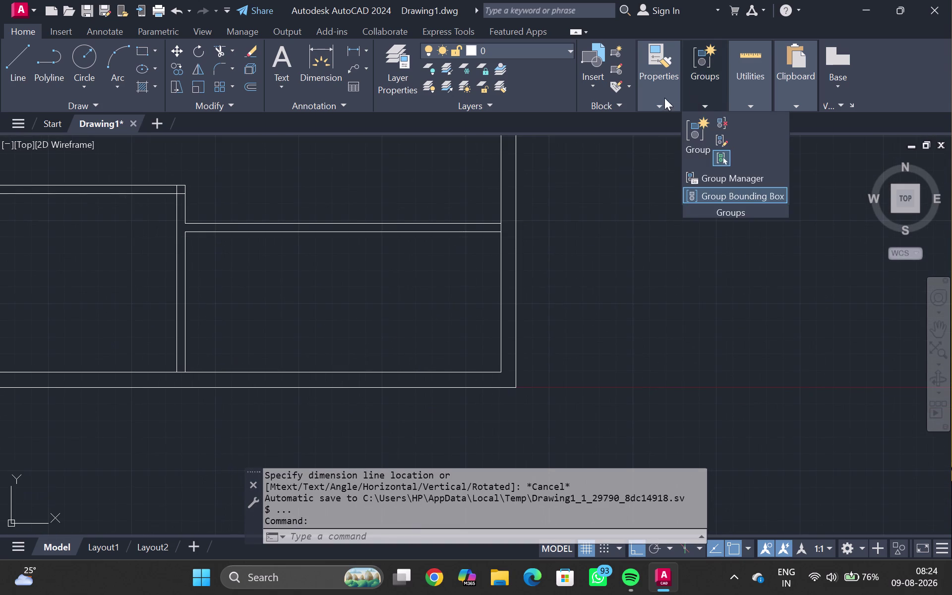
drag(769, 92, 766, 97)
click(748, 111)
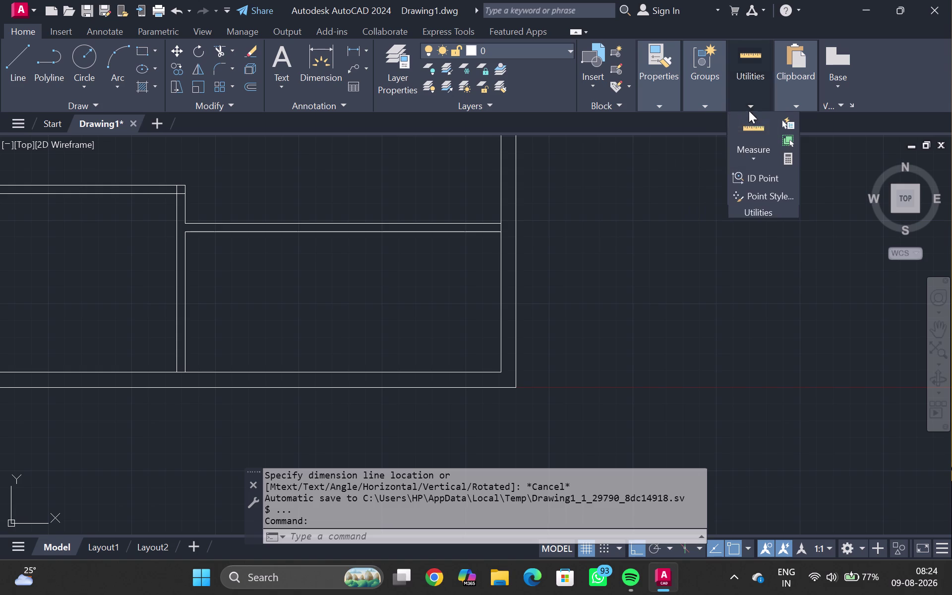
click(755, 136)
click(752, 159)
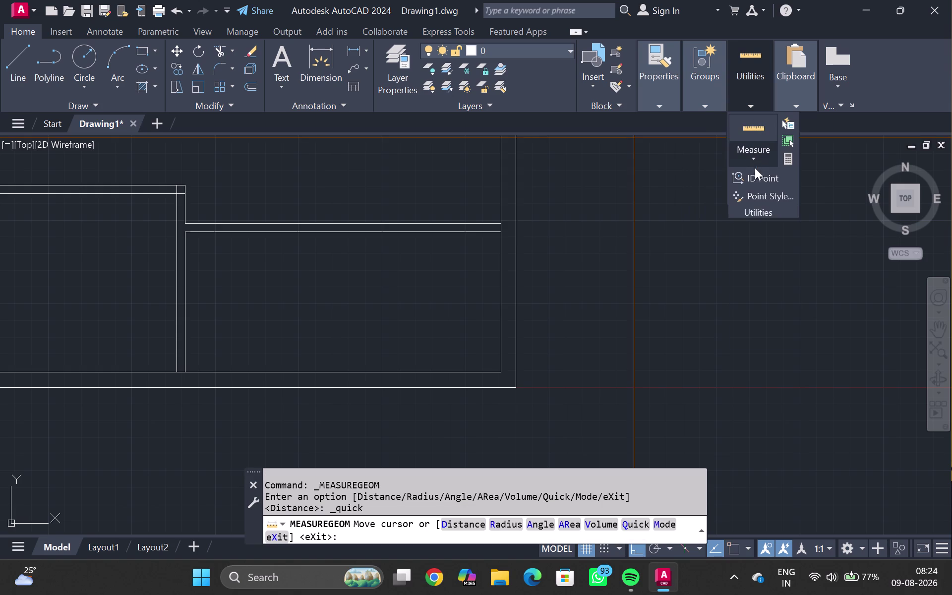
click(758, 186)
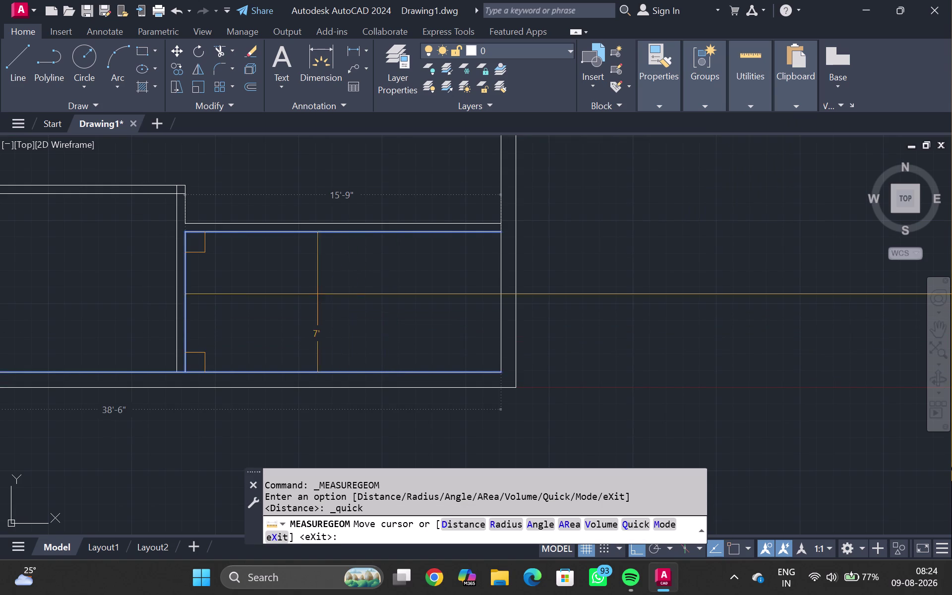
scroll(down, 3)
middle_drag(17, 314, 23, 317)
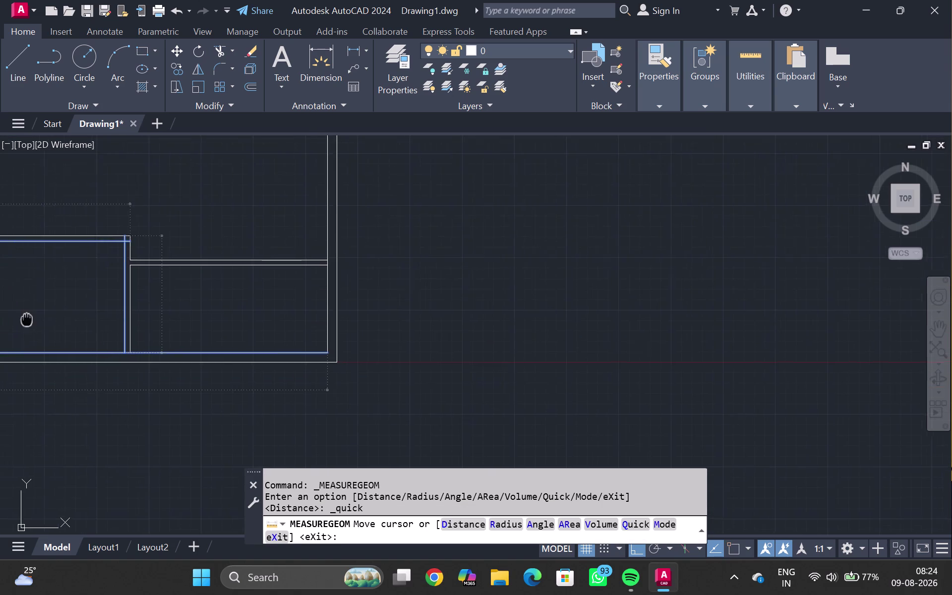
middle_drag(23, 318, 331, 275)
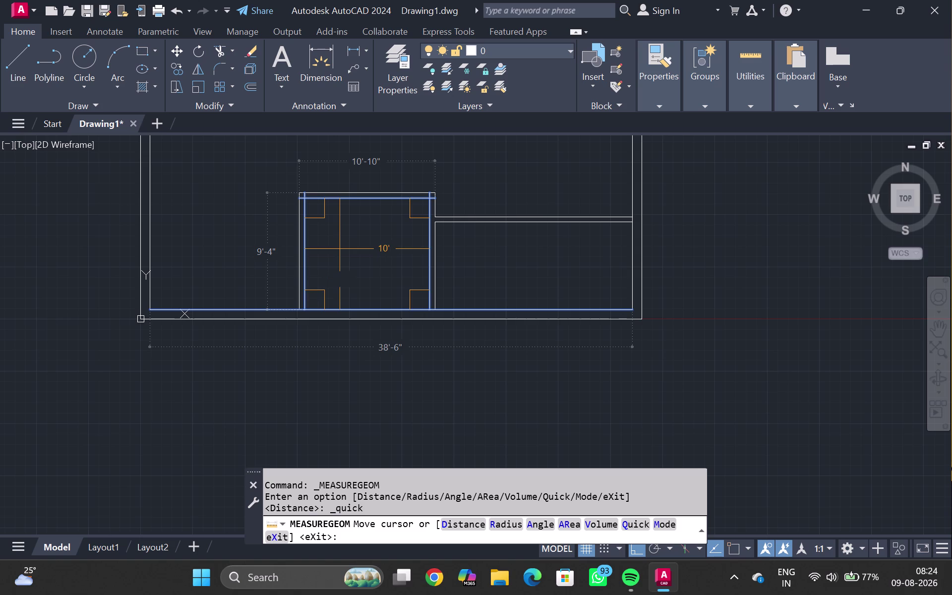
scroll(up, 3)
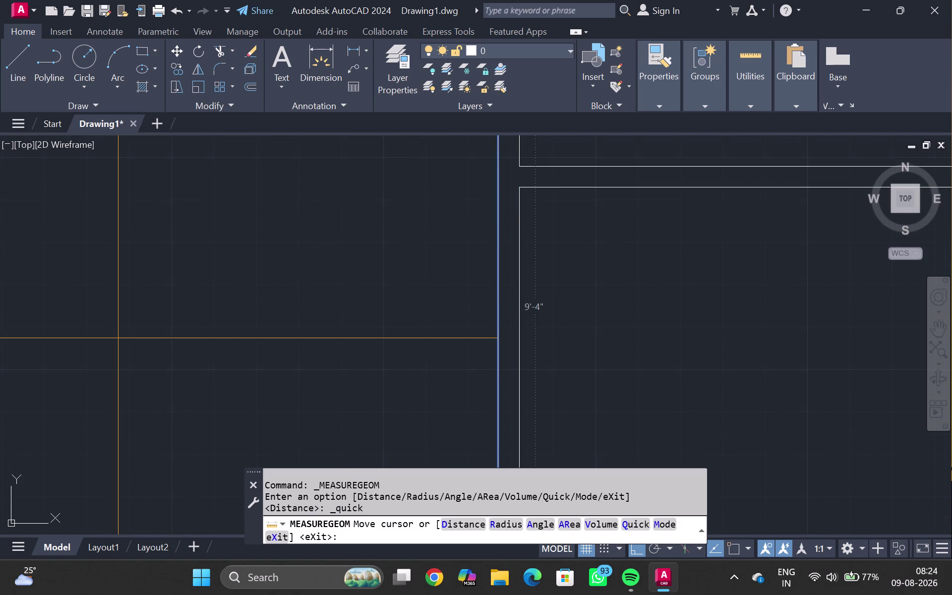
middle_drag(109, 341, 463, 301)
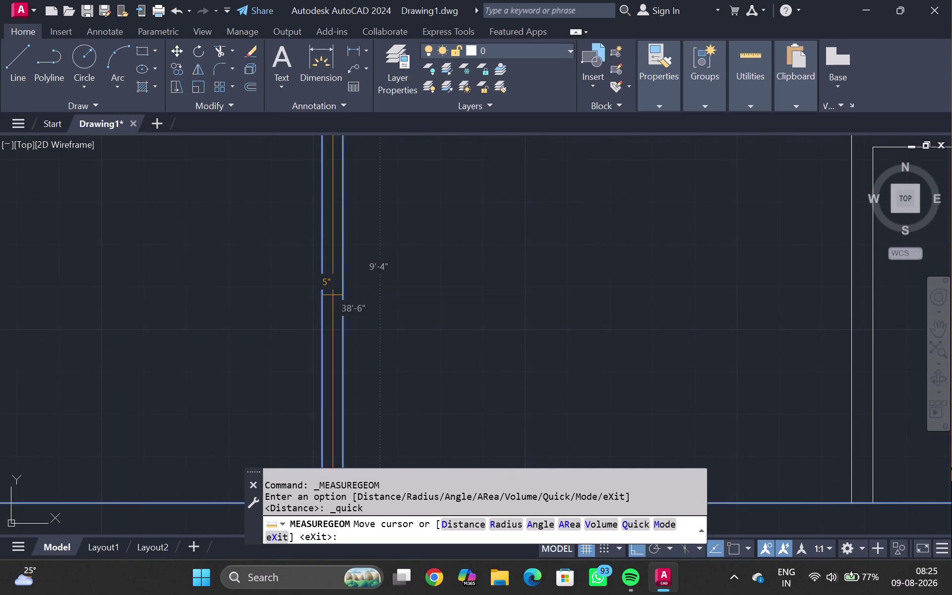
scroll(down, 3)
key(Escape)
key(grave)
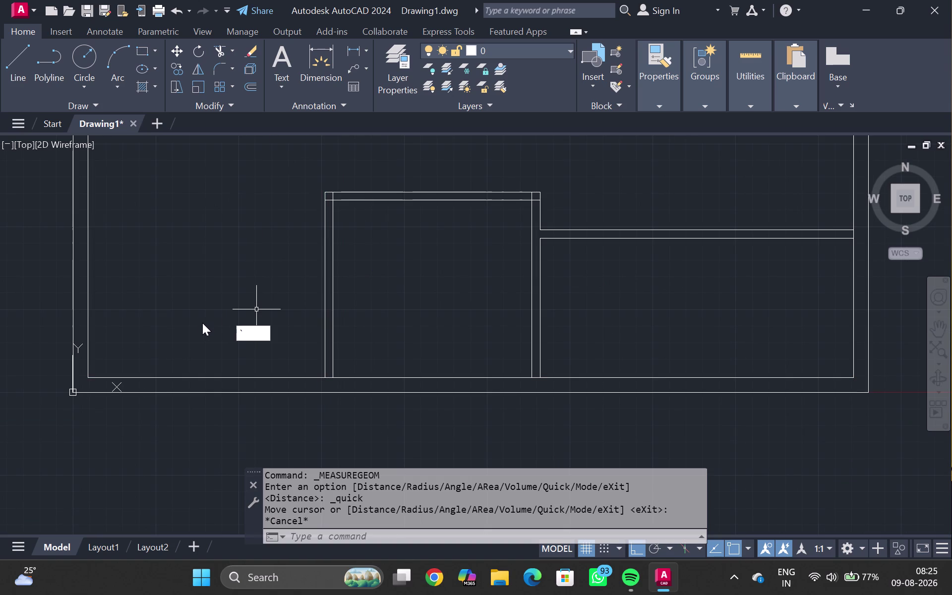
key(Escape)
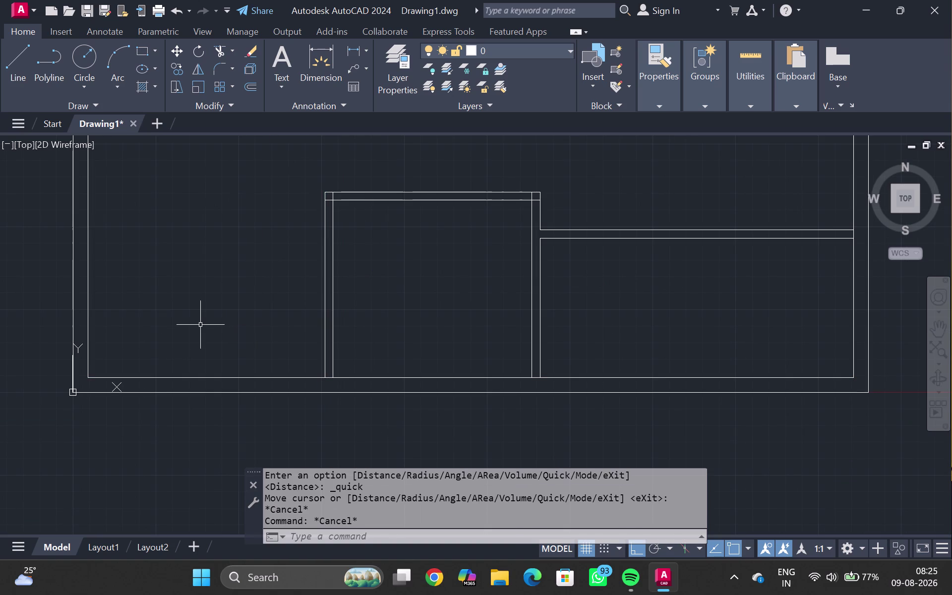
key(Return)
scroll(down, 3)
scroll(down, 3)
scroll(up, 3)
scroll(up, 3)
scroll(up, 3)
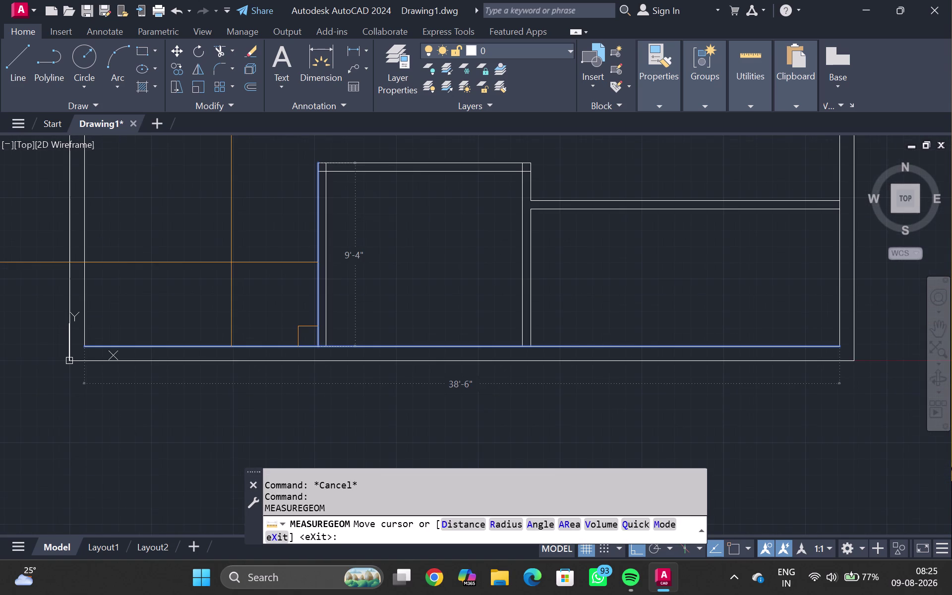
scroll(up, 3)
scroll(down, 3)
scroll(down, 3)
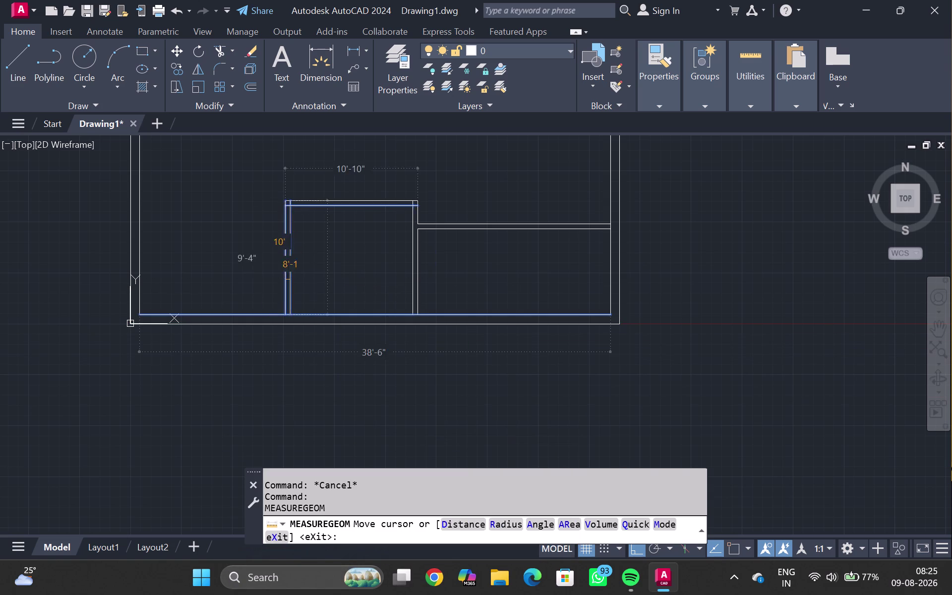
key(Escape)
click(287, 297)
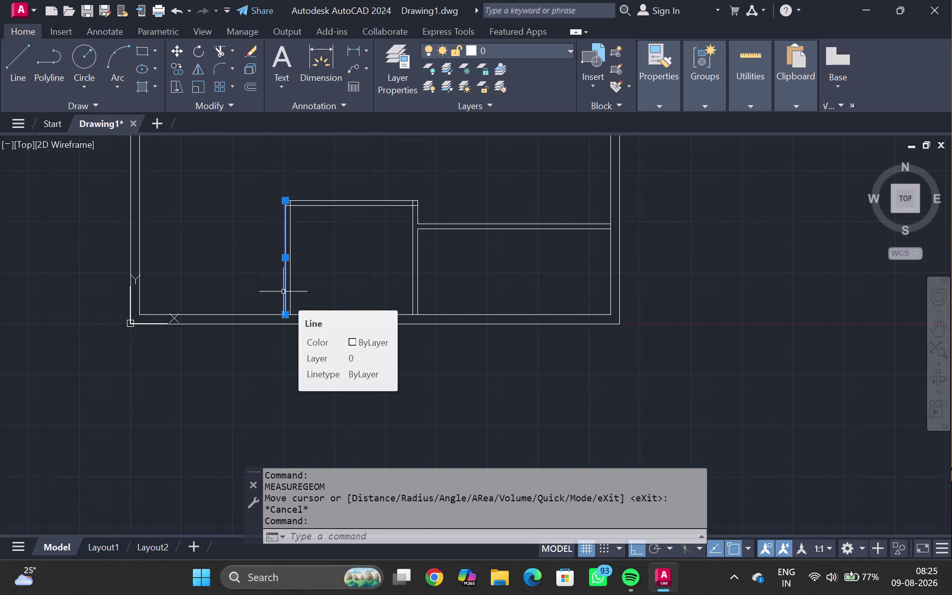
key(Escape)
text(DLI)
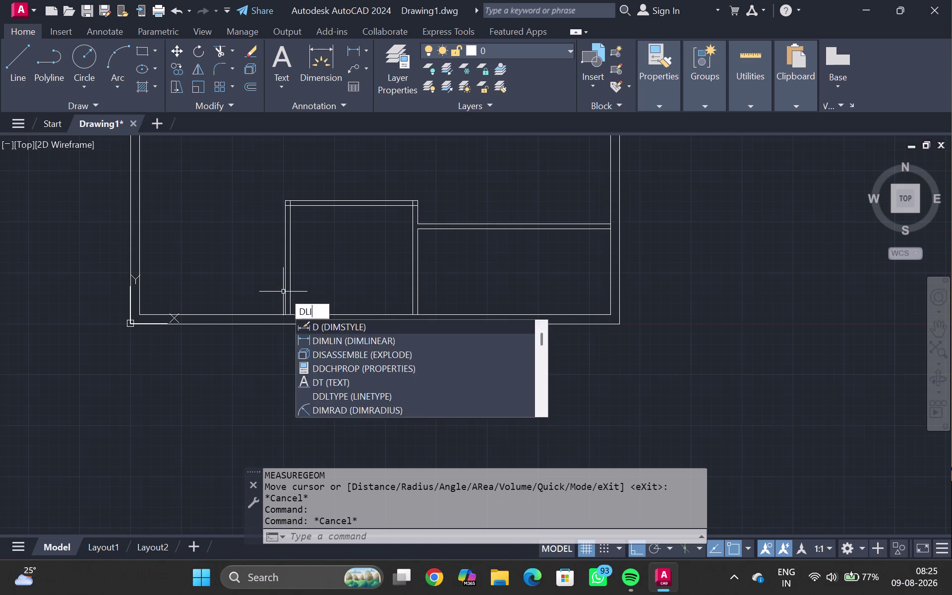
key(Return)
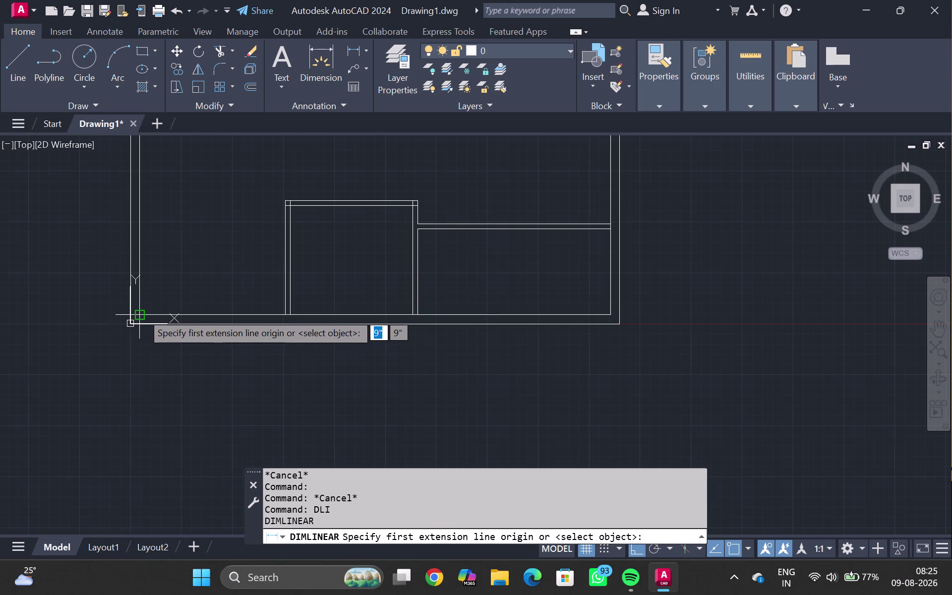
click(152, 314)
scroll(up, 3)
key(Escape)
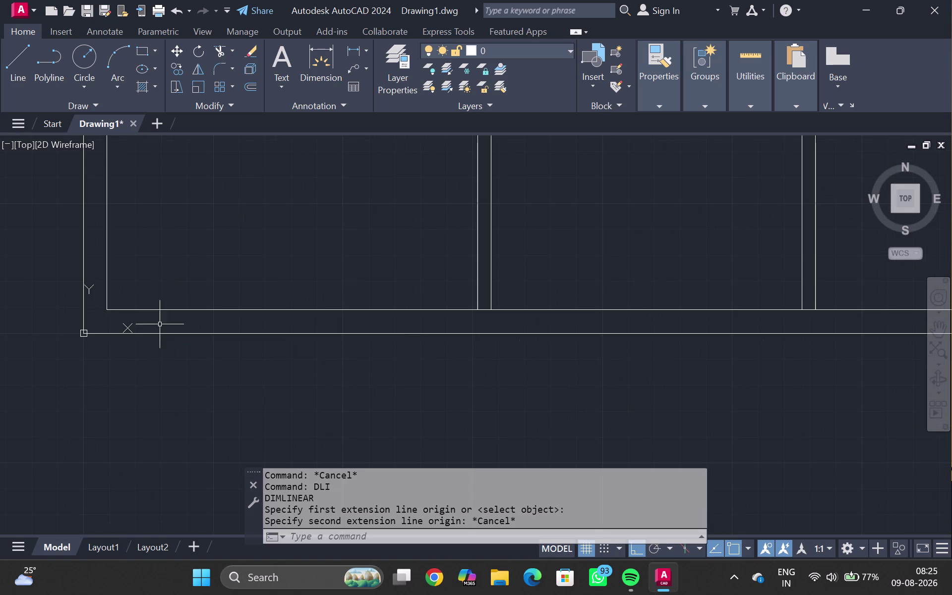
key(1)
key(Escape)
key(Return)
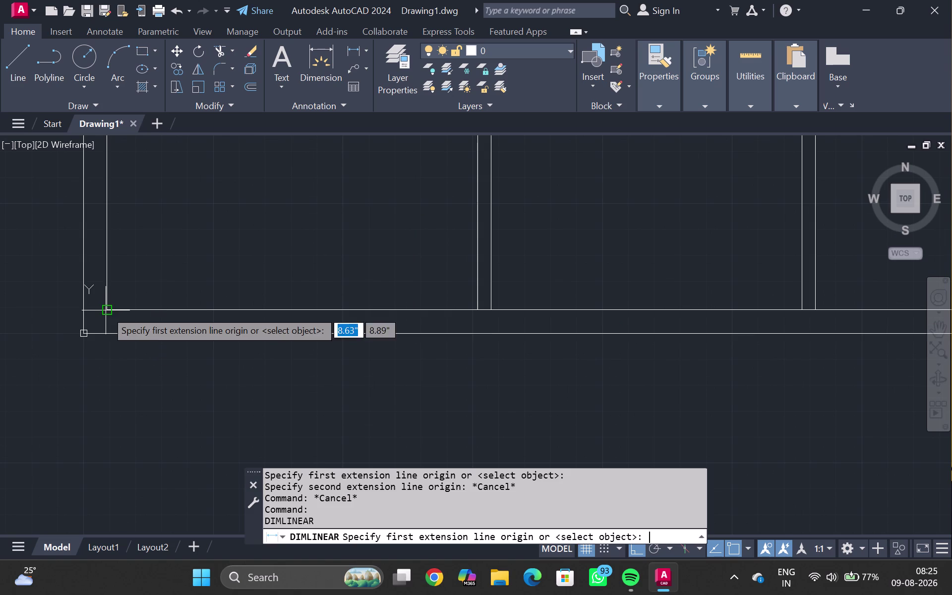
click(107, 308)
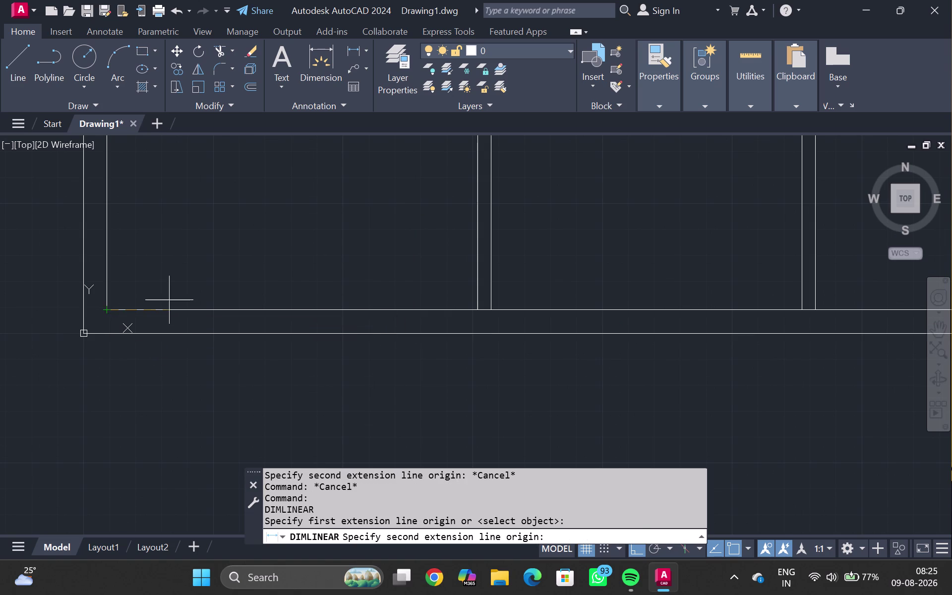
click(475, 311)
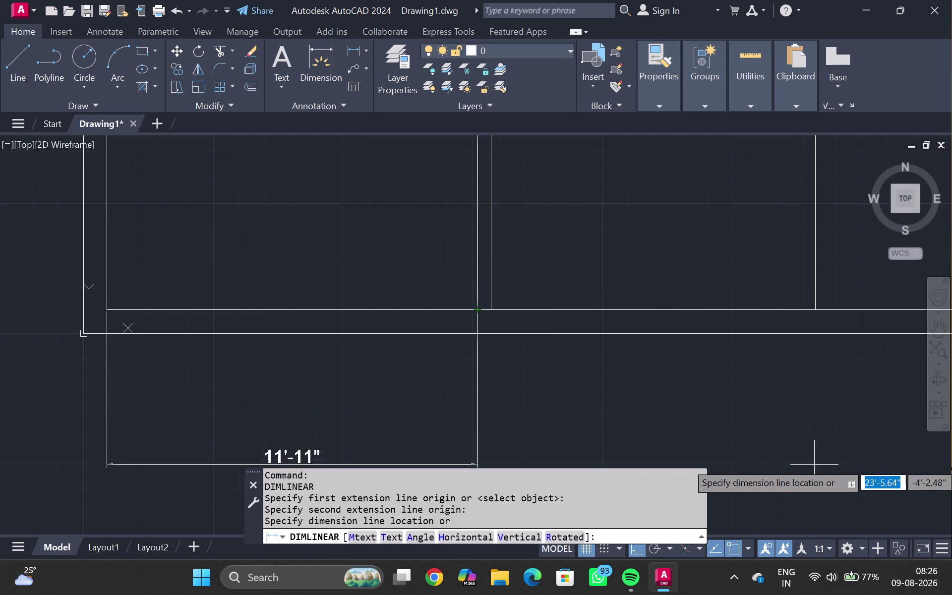
key(Escape)
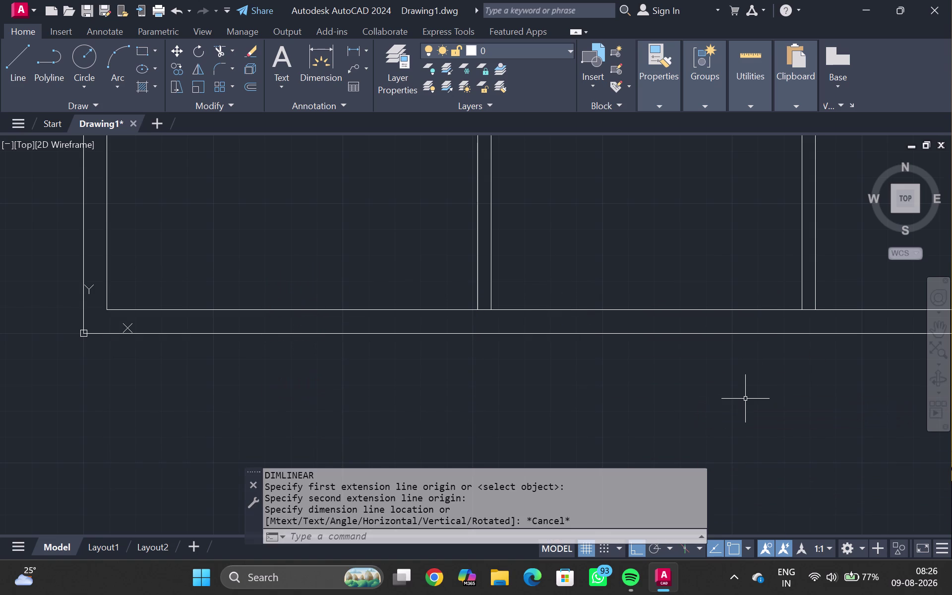
right_click(745, 399)
key(Escape)
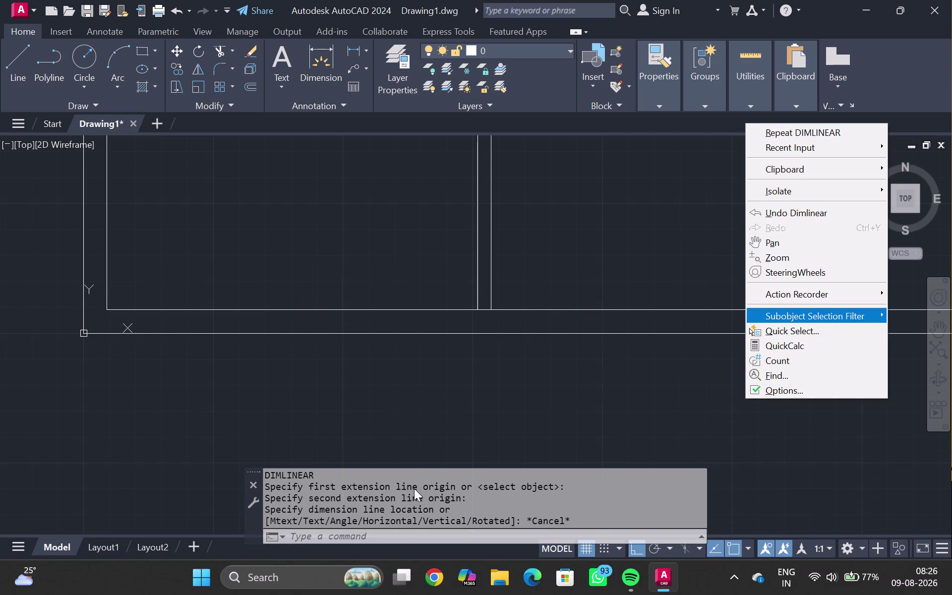
key(l)
key(Escape)
key(Return)
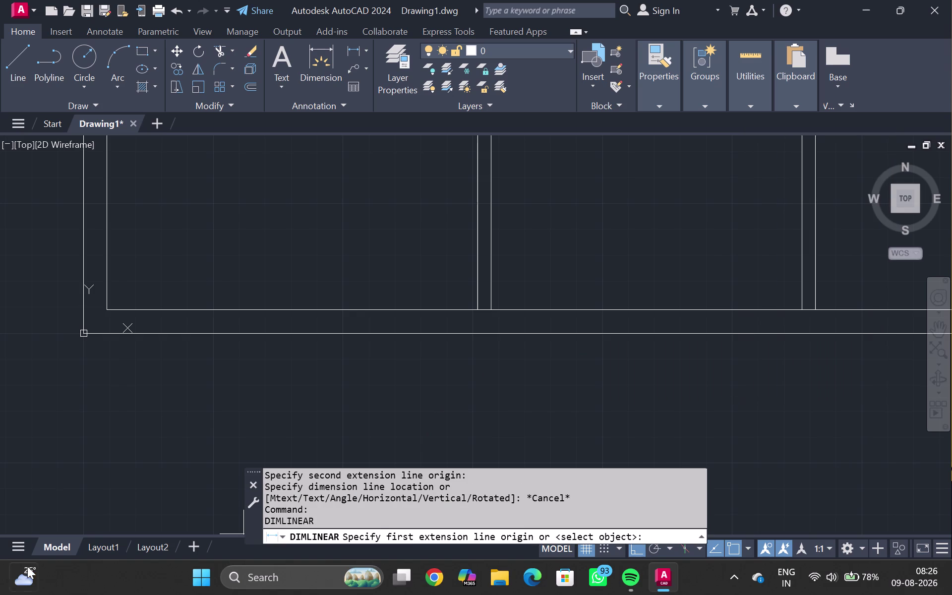
scroll(down, 3)
key(Escape)
scroll(down, 3)
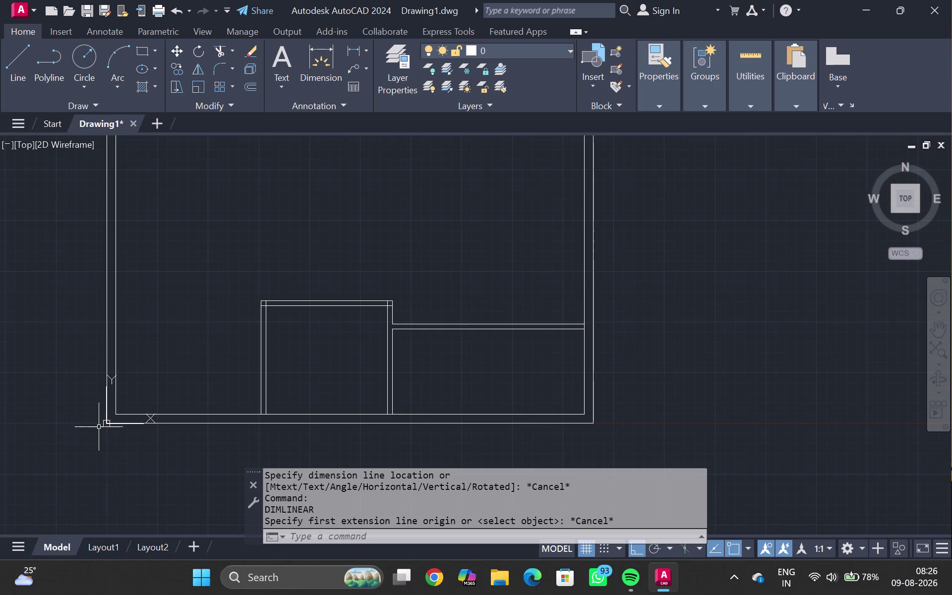
scroll(up, 3)
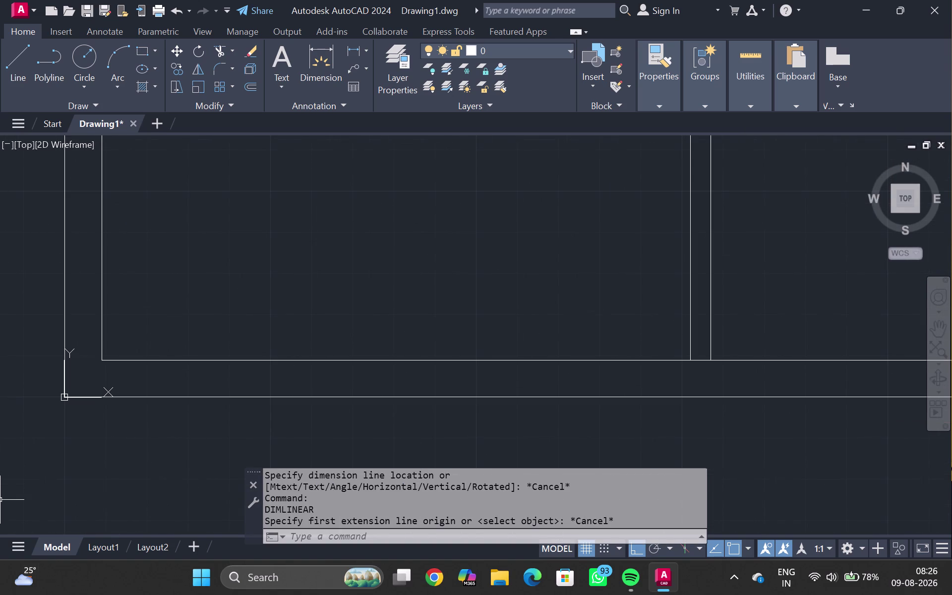
text(DLI)
key(Return)
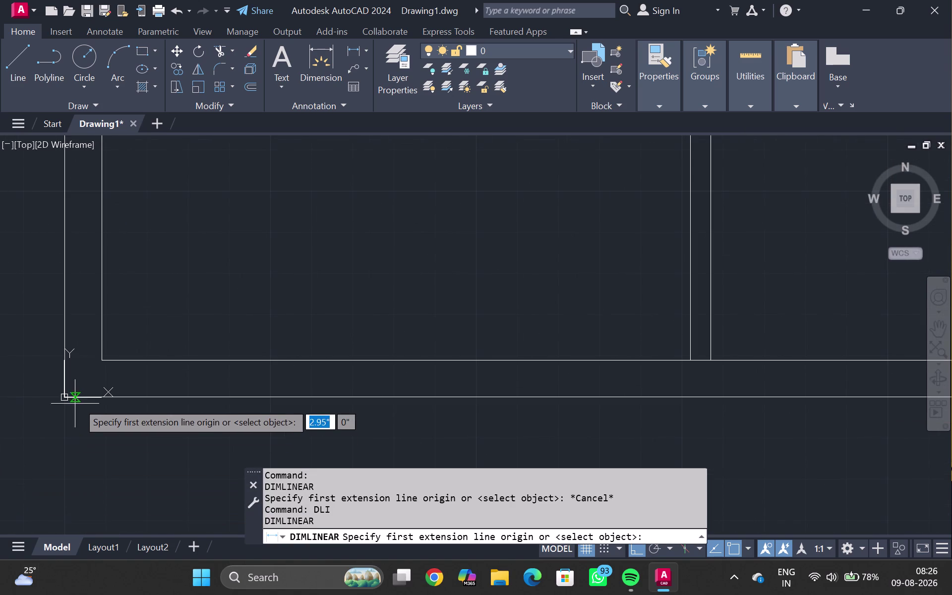
scroll(up, 3)
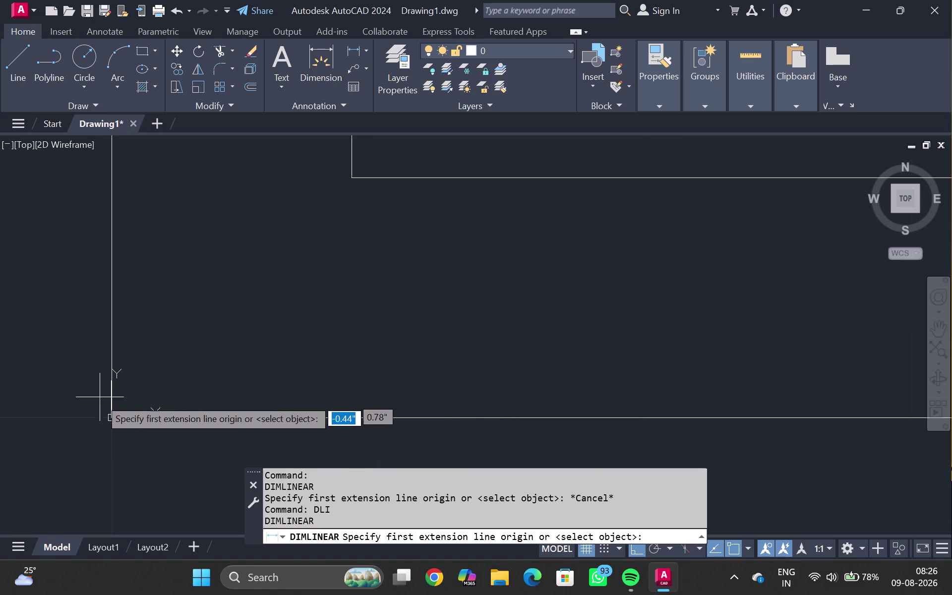
click(110, 416)
scroll(down, 3)
middle_drag(611, 376, 0, 408)
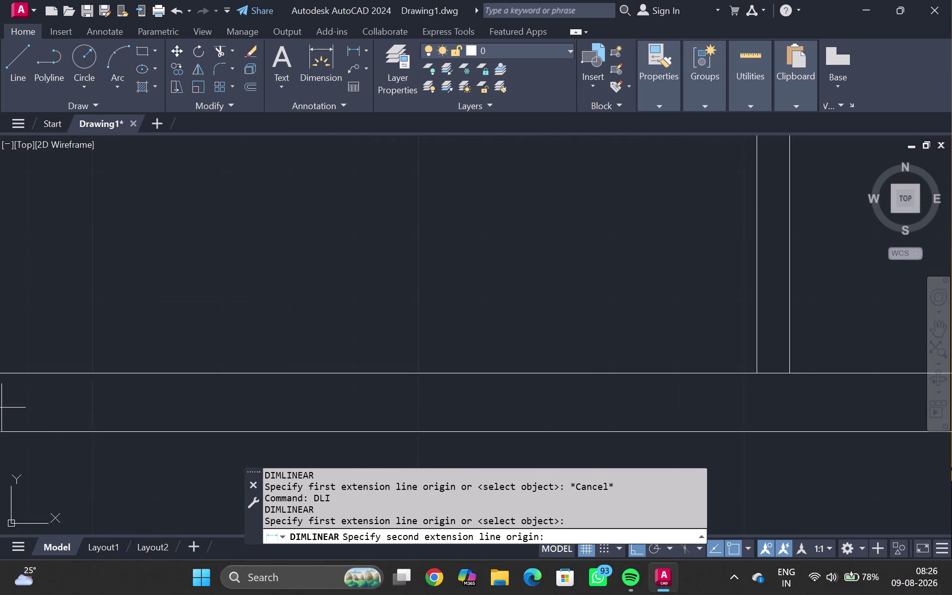
scroll(down, 3)
middle_drag(805, 427, 77, 400)
scroll(down, 3)
middle_drag(780, 399, 510, 393)
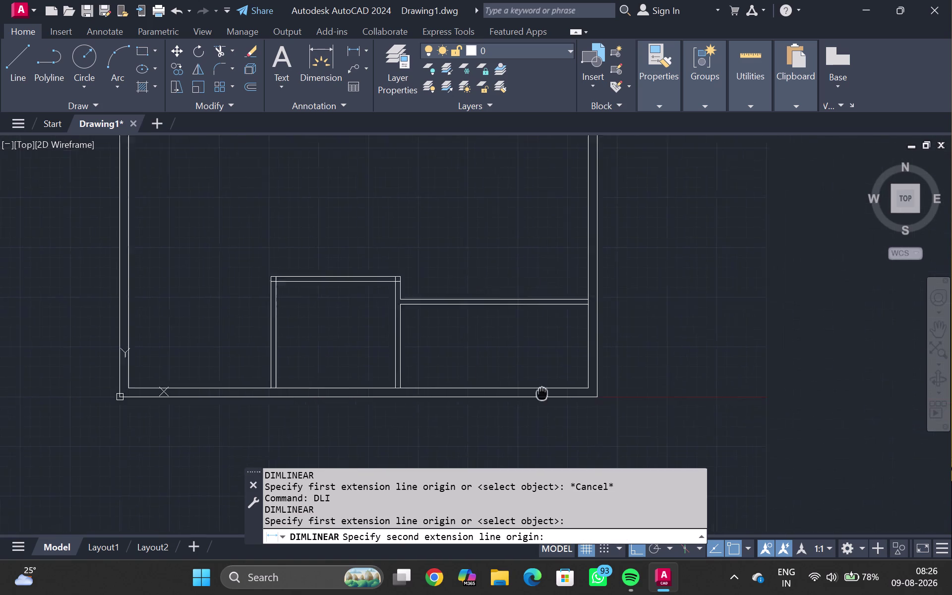
middle_drag(510, 393, 504, 393)
middle_drag(504, 393, 541, 400)
scroll(up, 3)
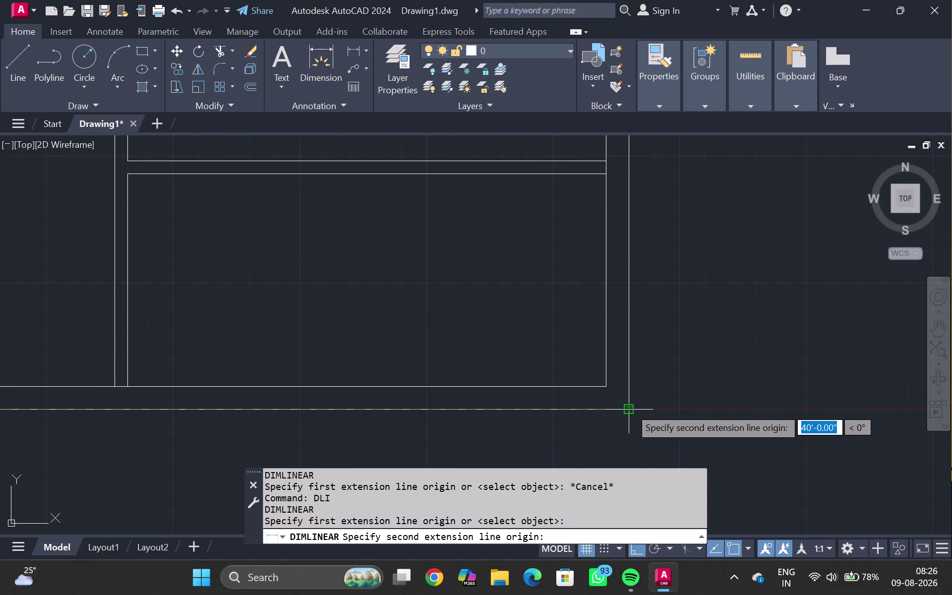
click(627, 409)
middle_drag(575, 483, 626, 435)
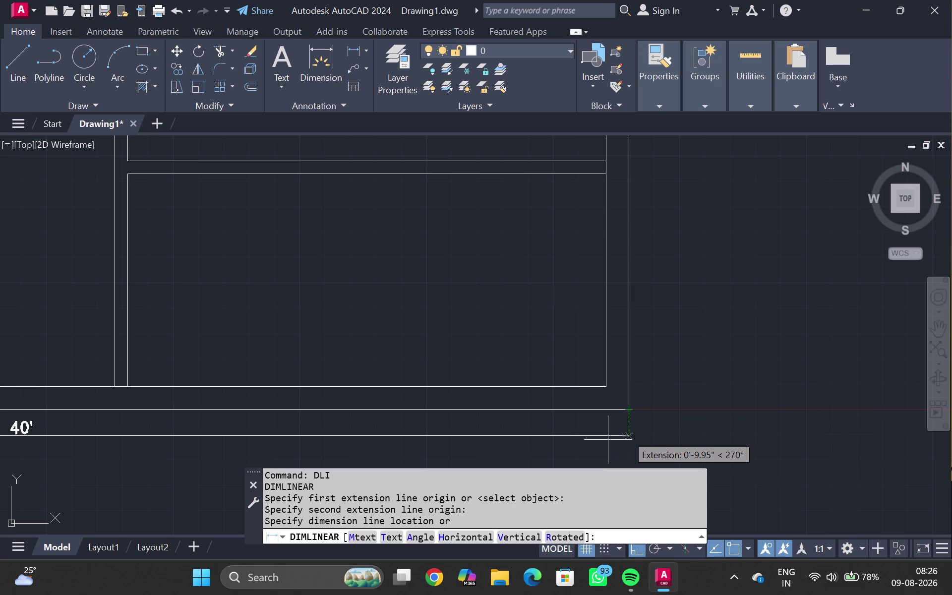
middle_drag(626, 435, 626, 436)
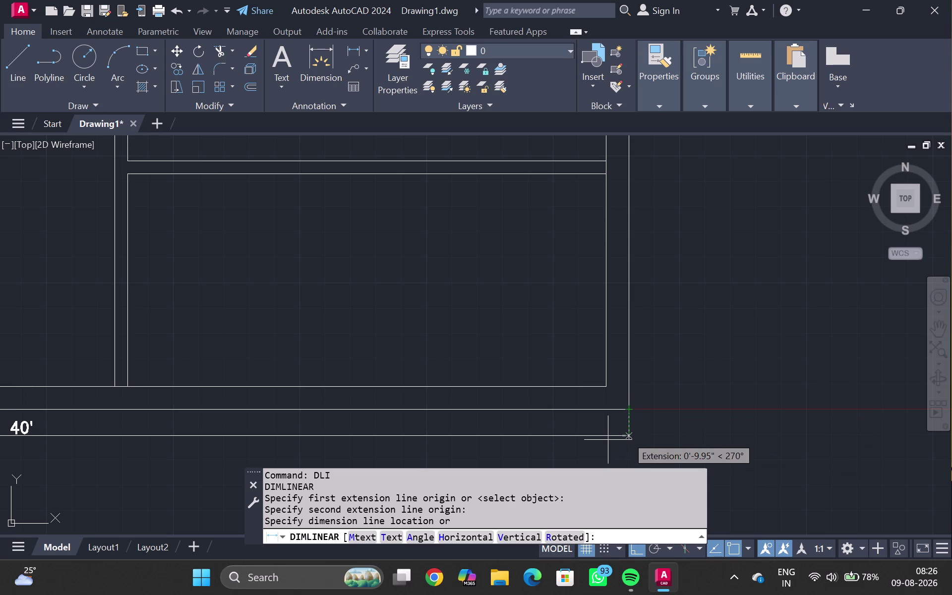
middle_drag(627, 436, 624, 434)
key(Escape)
scroll(down, 3)
middle_drag(12, 357, 443, 317)
scroll(up, 3)
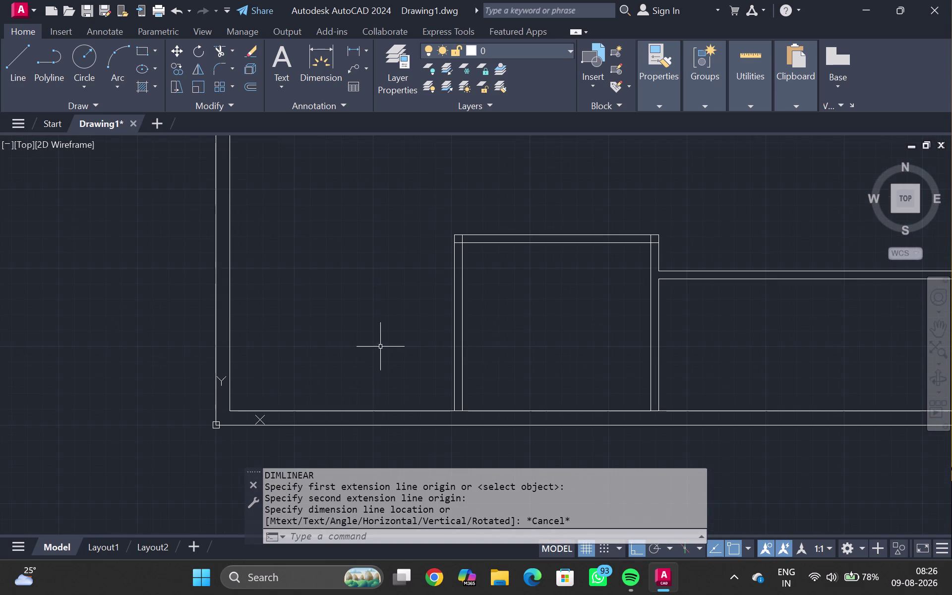
click(340, 411)
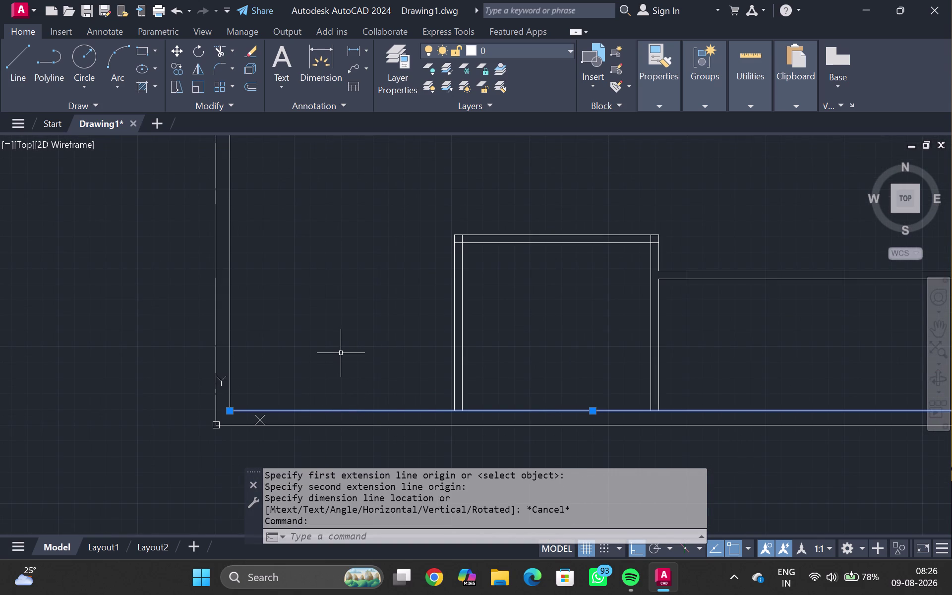
Offset the inner bottom wall line 12' upward.
key(o)
key(Return)
text(12)
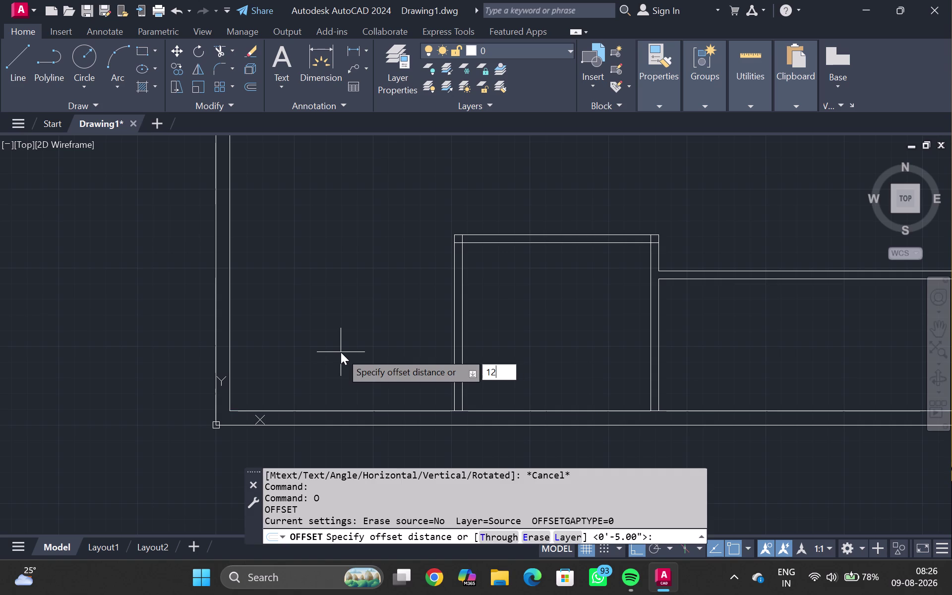
key(apostrophe)
key(Return)
click(337, 274)
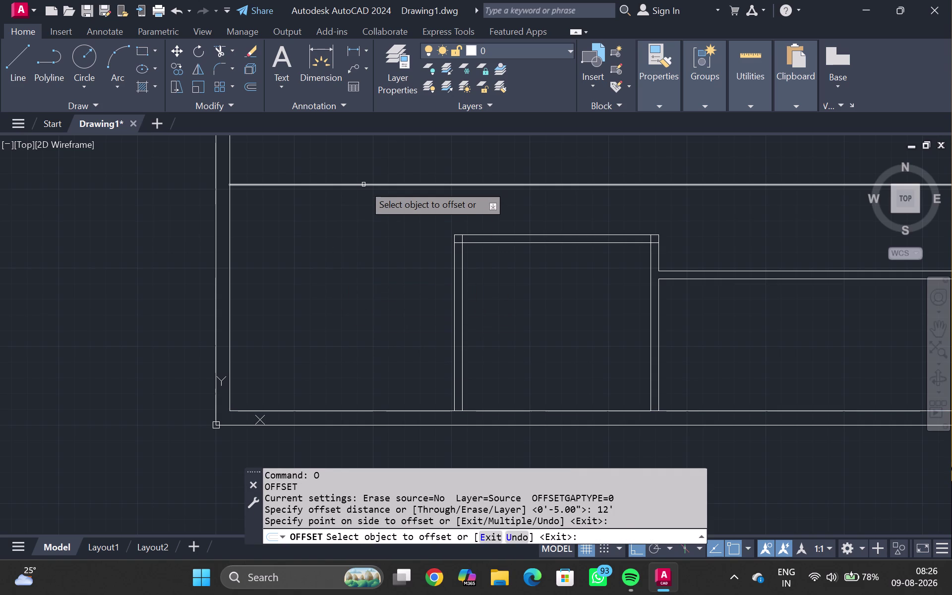
Offset the new line 5" to form the wall's second line, dismissing the stray Project panel.
click(364, 185)
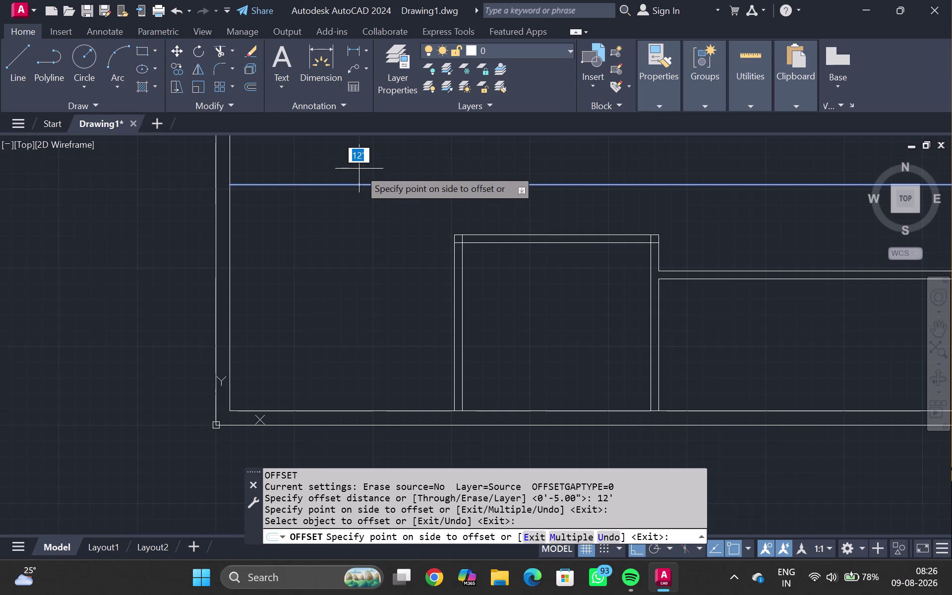
text(5")
key(Return)
click(359, 168)
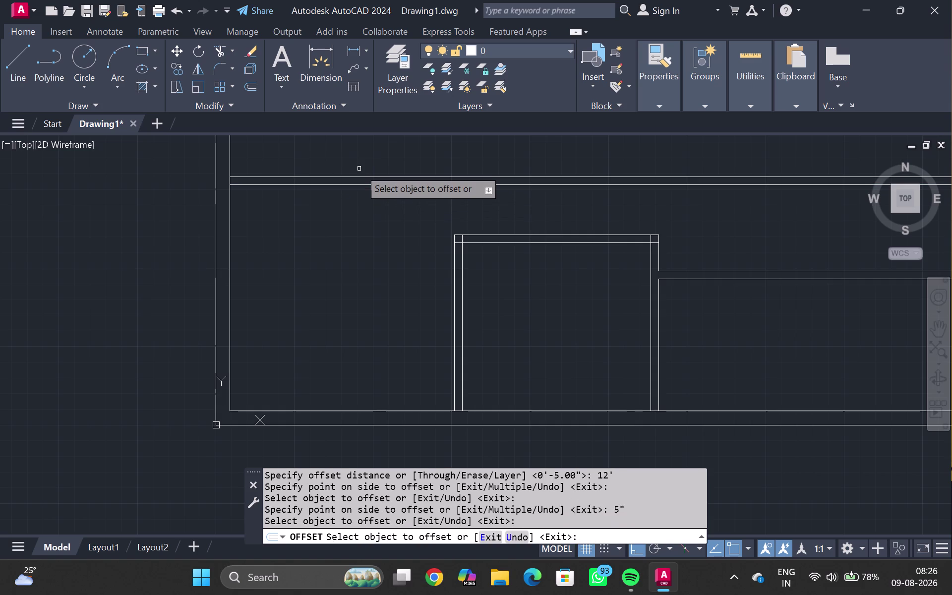
key(super+p)
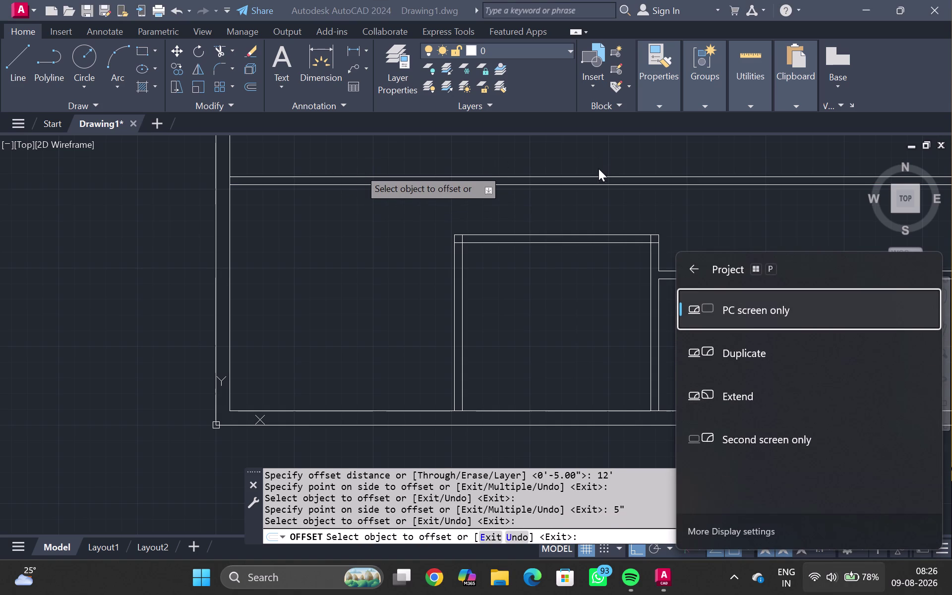
key(Escape)
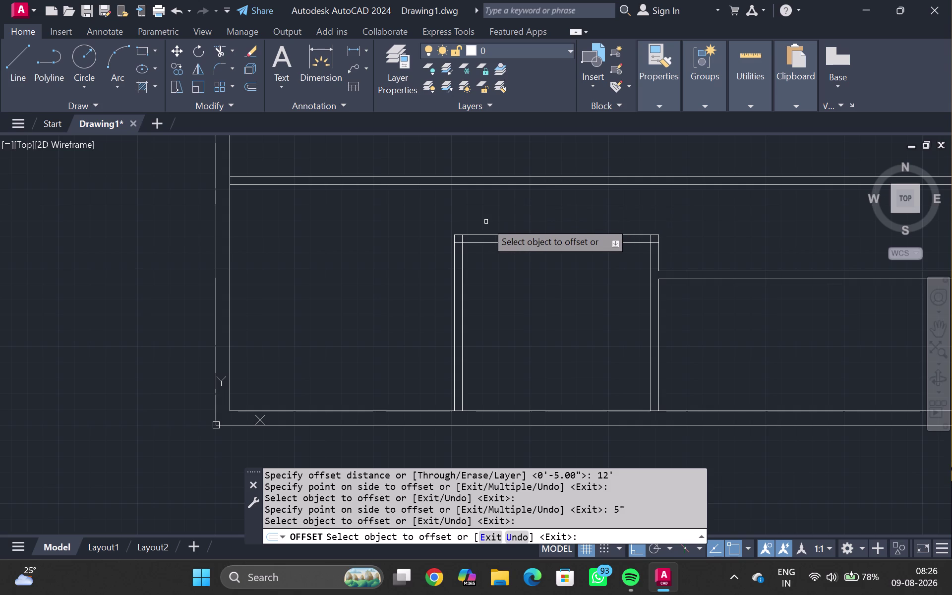
key(Escape)
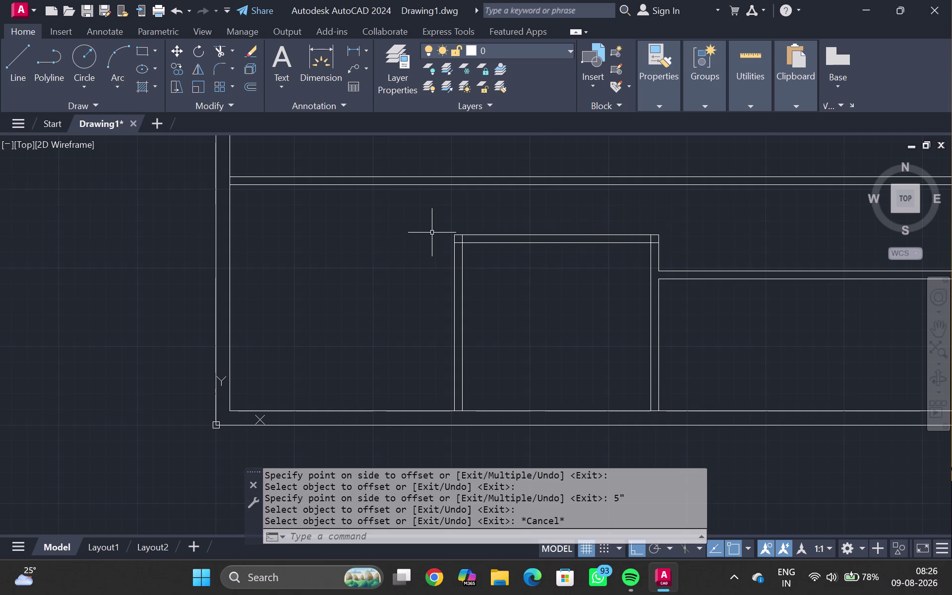
Extend the vertical interior wall lines up to the new 12' wall.
text(EX)
key(Return)
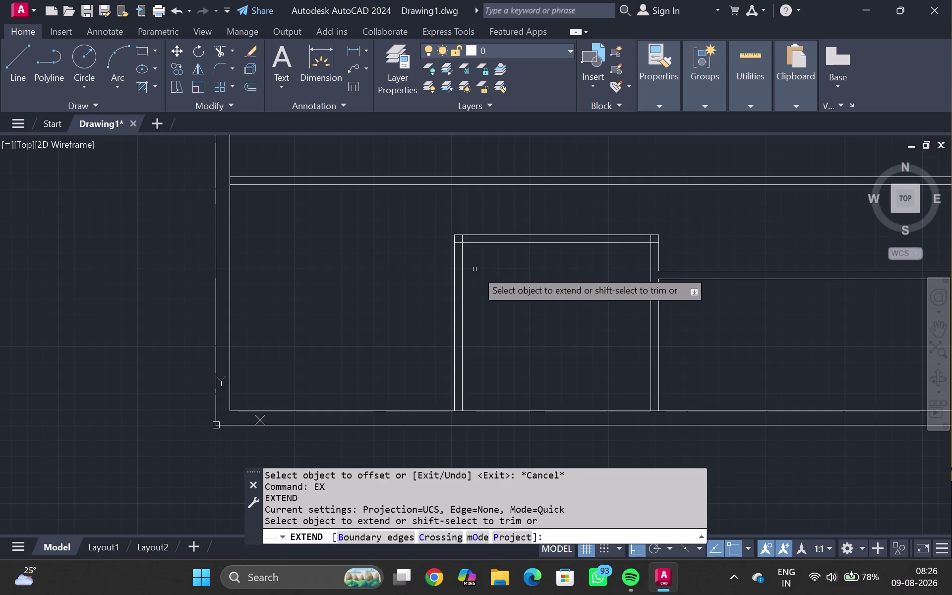
drag(484, 276, 439, 282)
key(Escape)
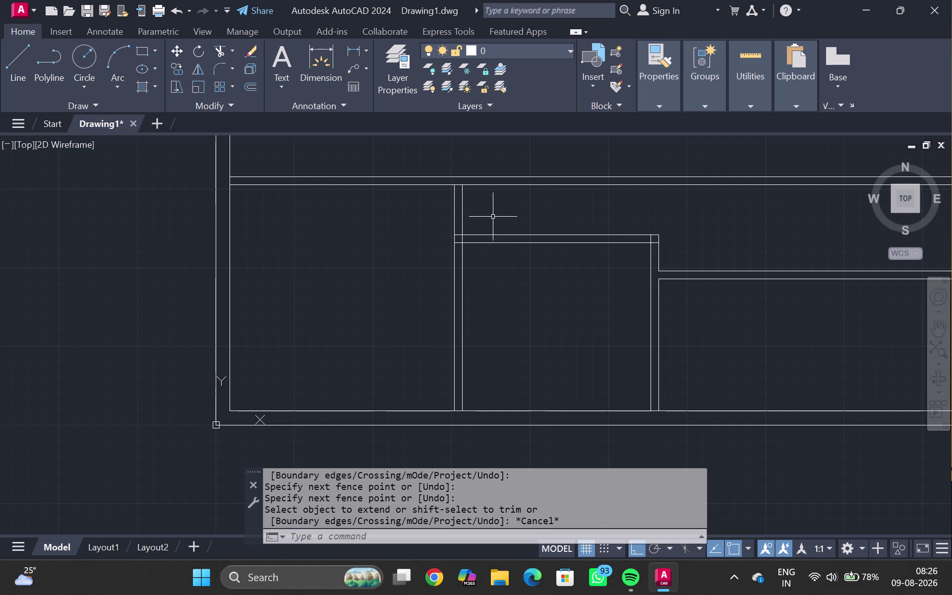
key(Return)
drag(478, 212, 433, 220)
key(Escape)
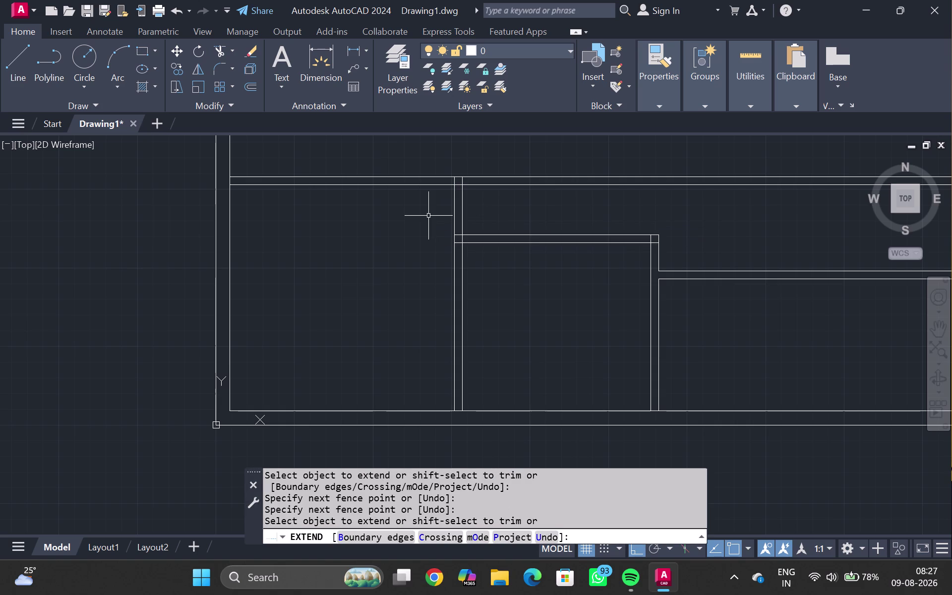
Trim the wall lines overshooting the new corner and review the whole plan.
key(t)
key(r)
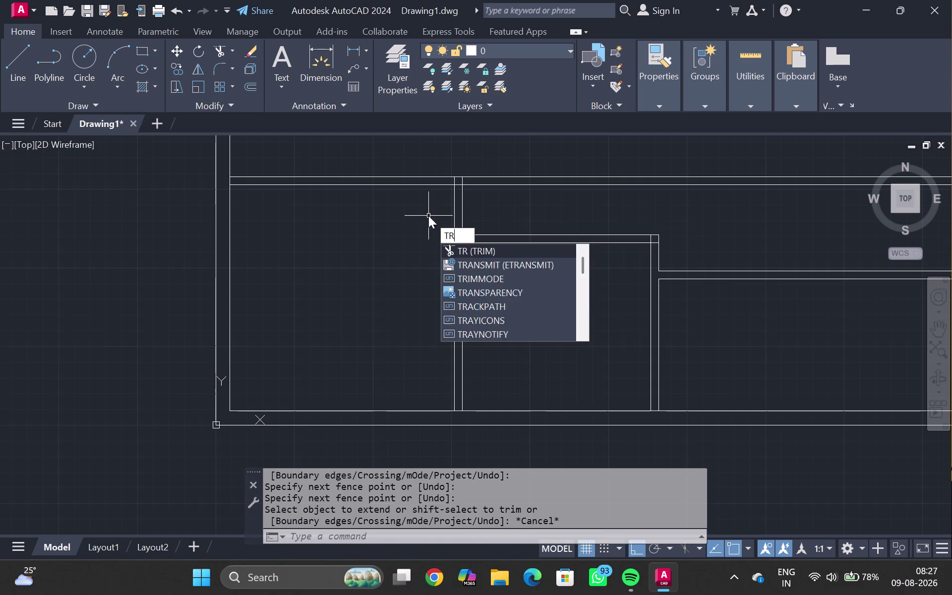
key(Return)
drag(487, 163, 498, 193)
key(Escape)
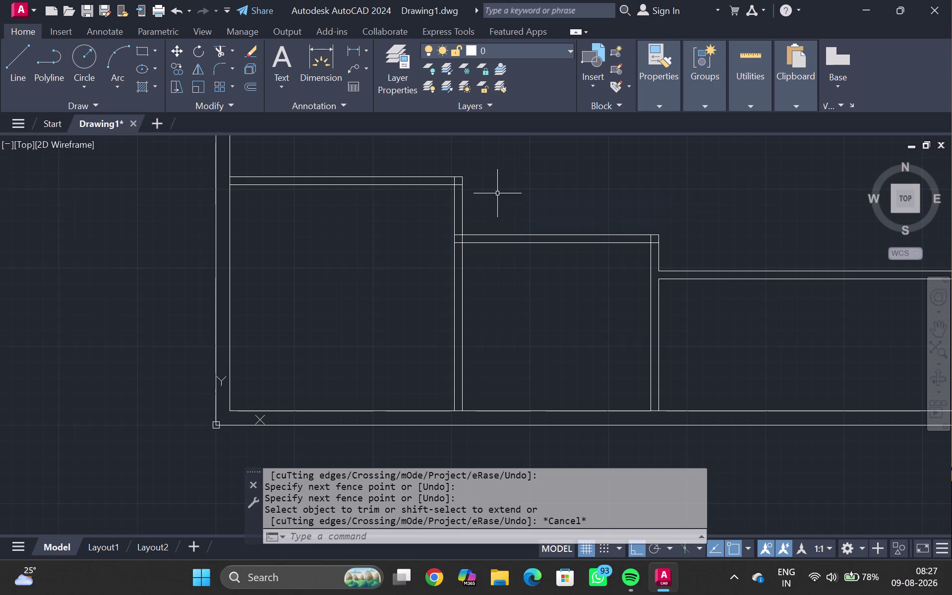
scroll(down, 3)
middle_drag(497, 194, 479, 217)
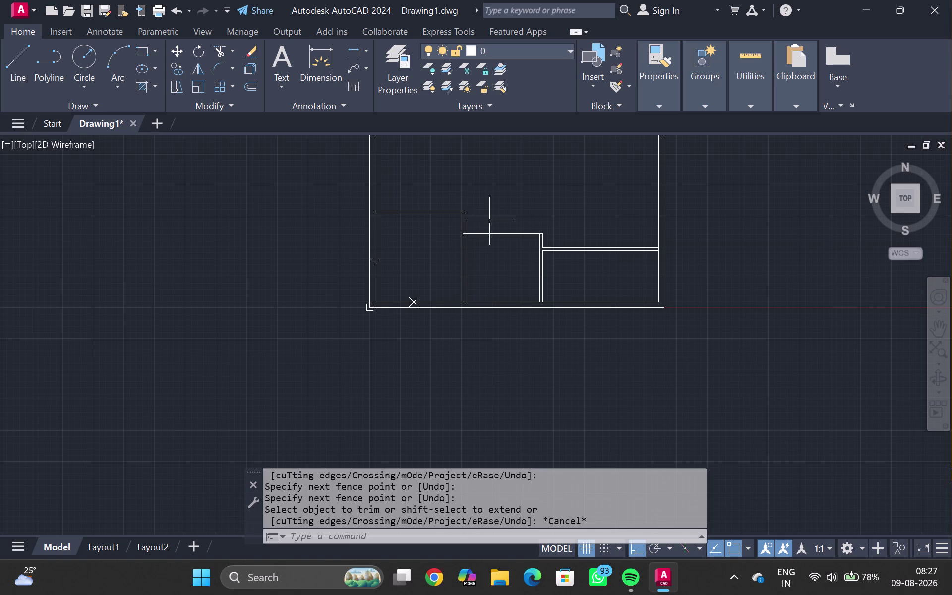
scroll(up, 3)
scroll(up, 3)
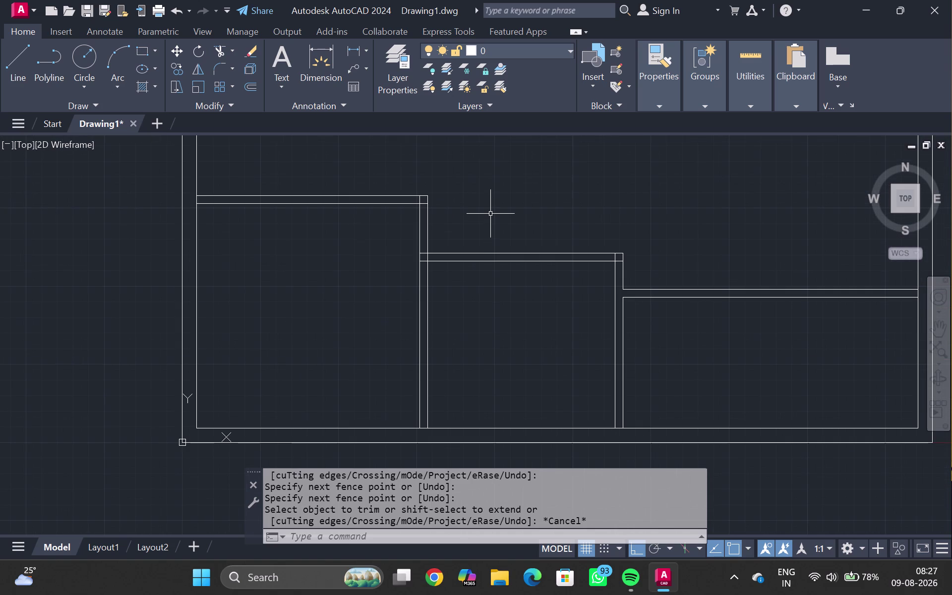
Start a linear dimension (DLI) from the upper wall line to the lower wall line.
text(D)
text(LI)
key(Return)
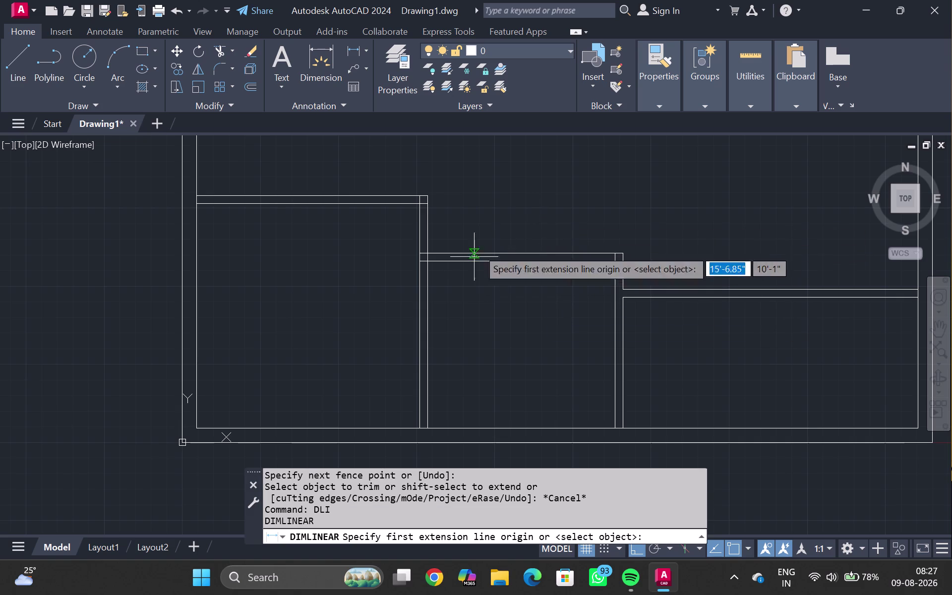
scroll(up, 3)
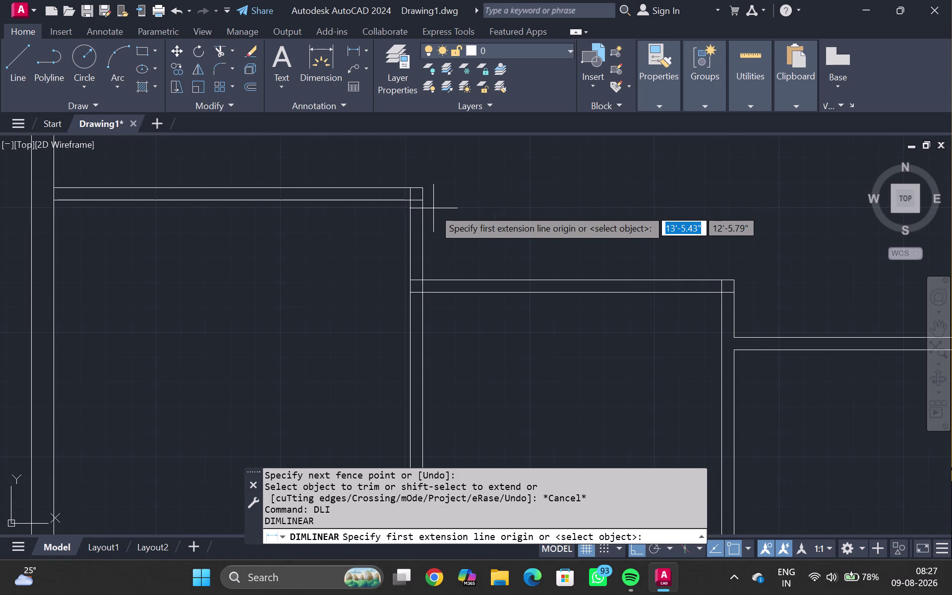
click(426, 202)
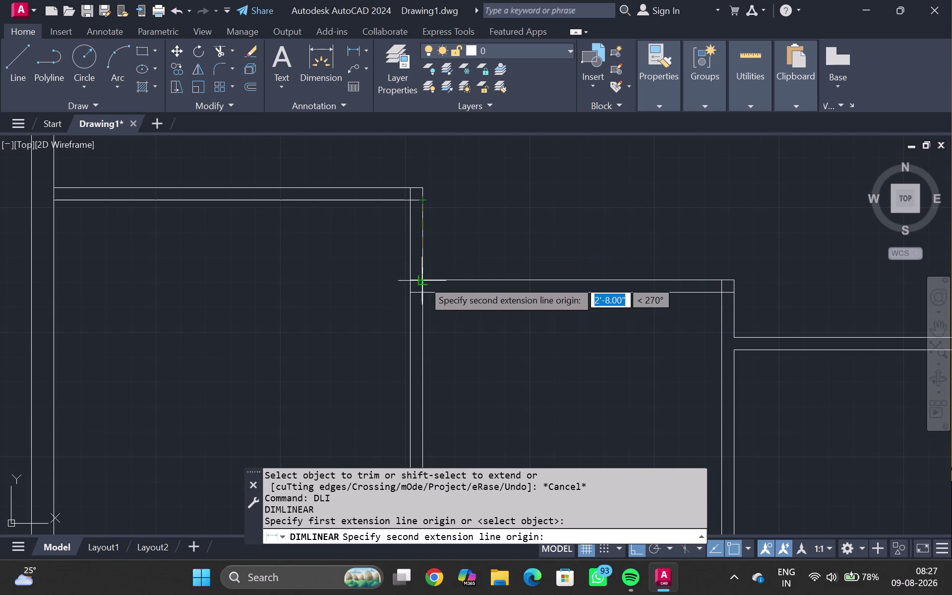
click(425, 278)
Place the 2'-8" dimension beside the wall gap, then delete it.
scroll(up, 3)
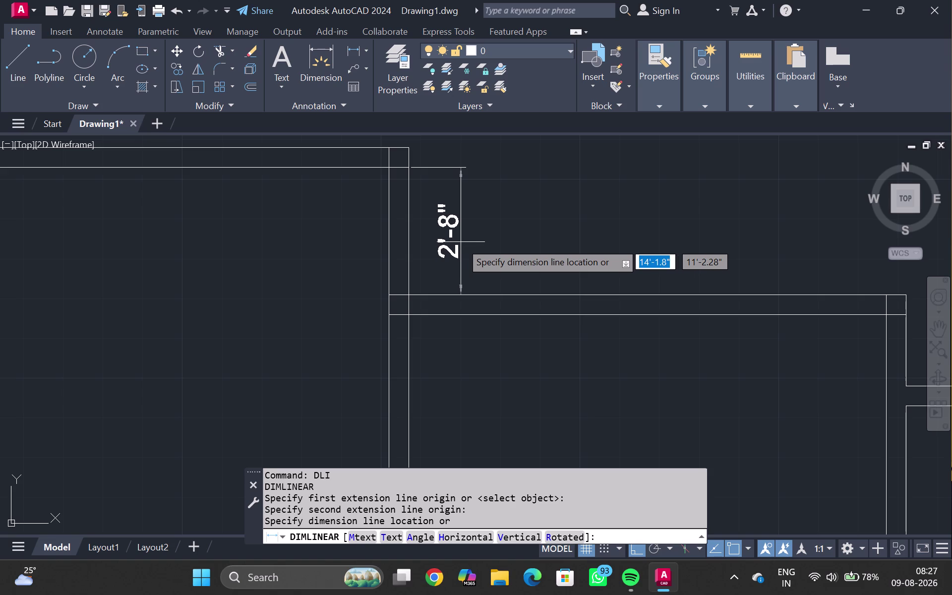
scroll(down, 3)
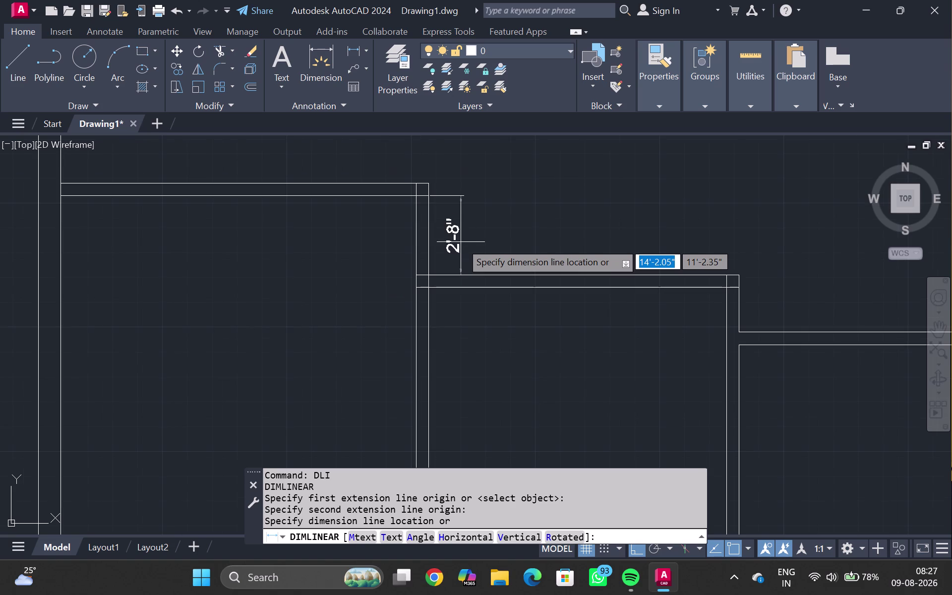
scroll(down, 3)
scroll(up, 3)
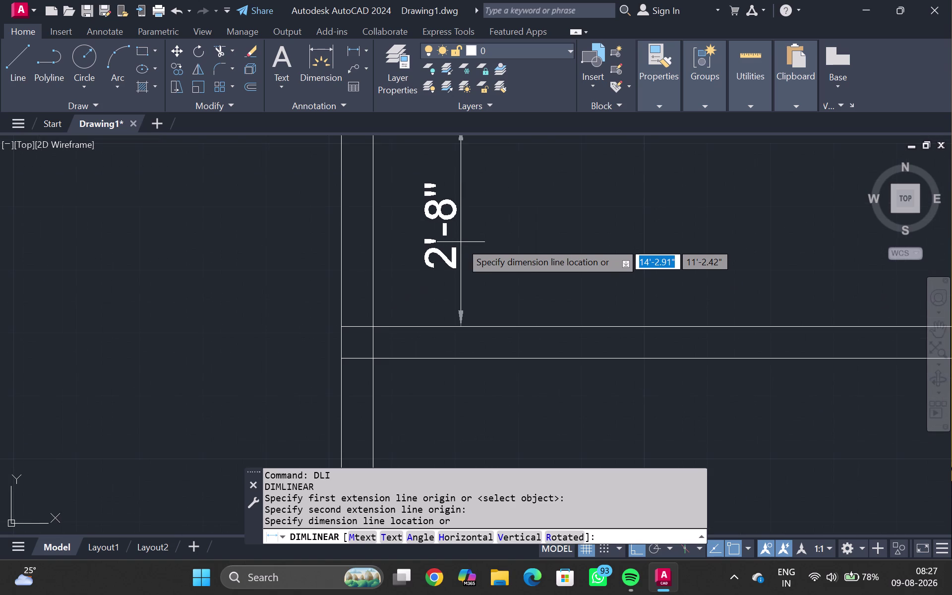
scroll(down, 3)
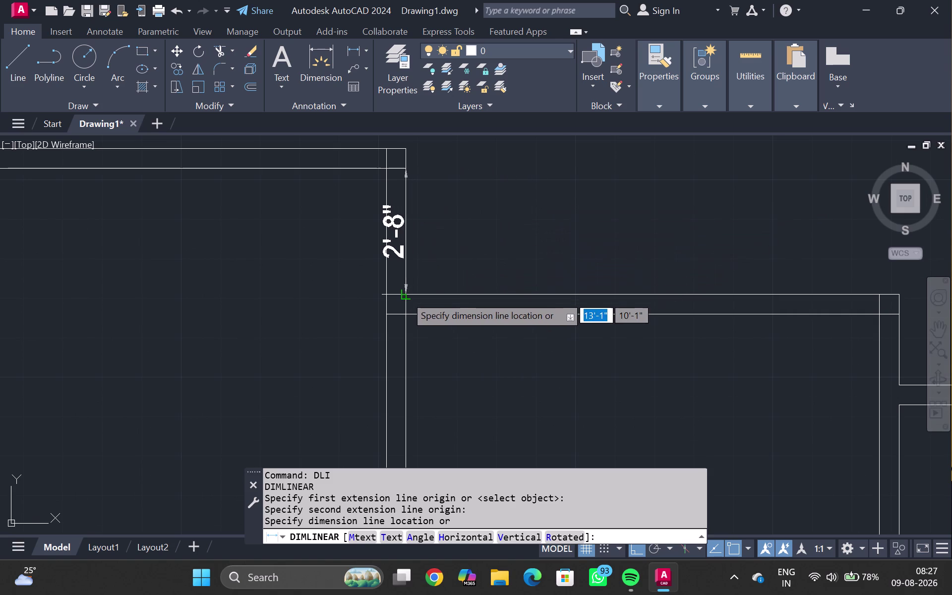
click(407, 310)
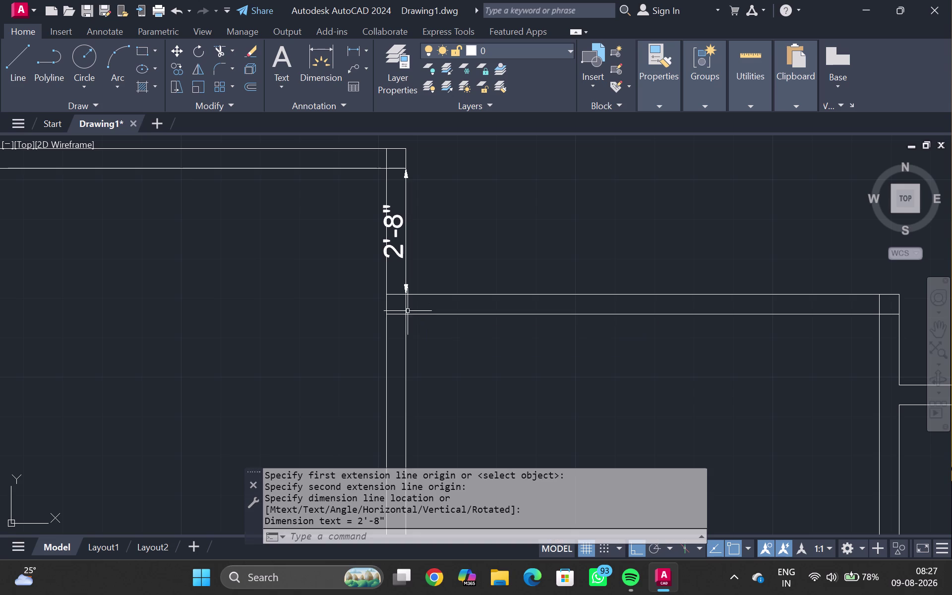
click(403, 221)
key(Delete)
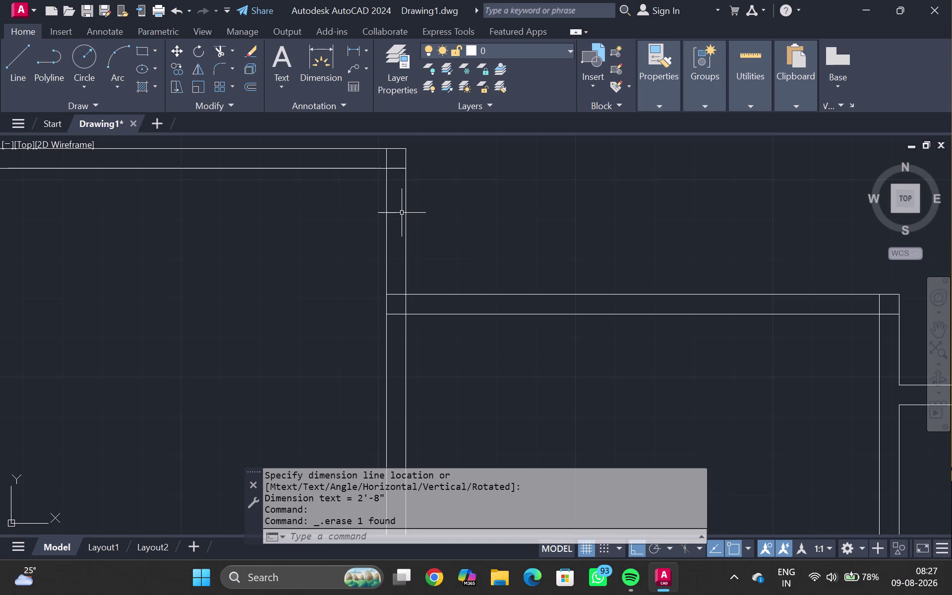
text(DLI)
key(Return)
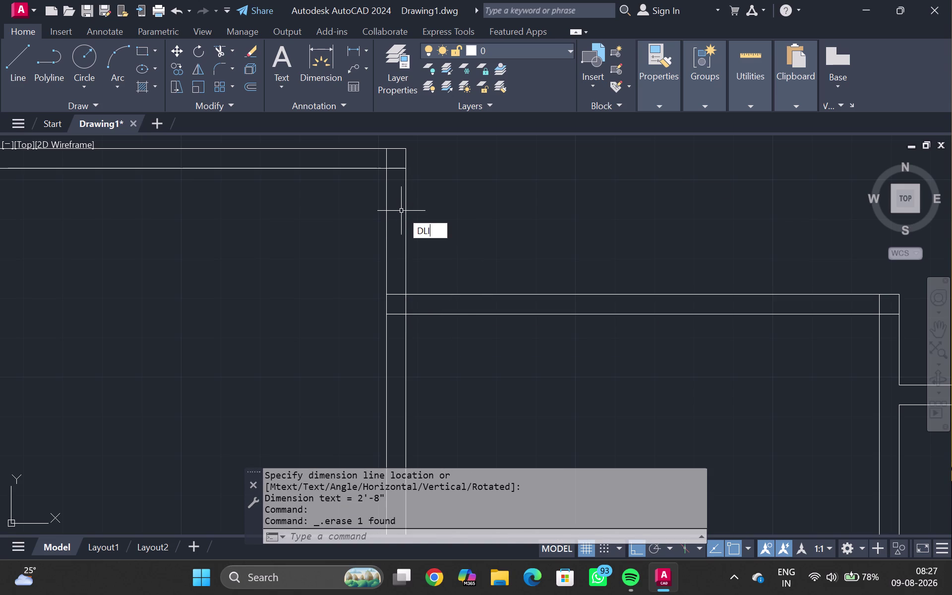
click(408, 169)
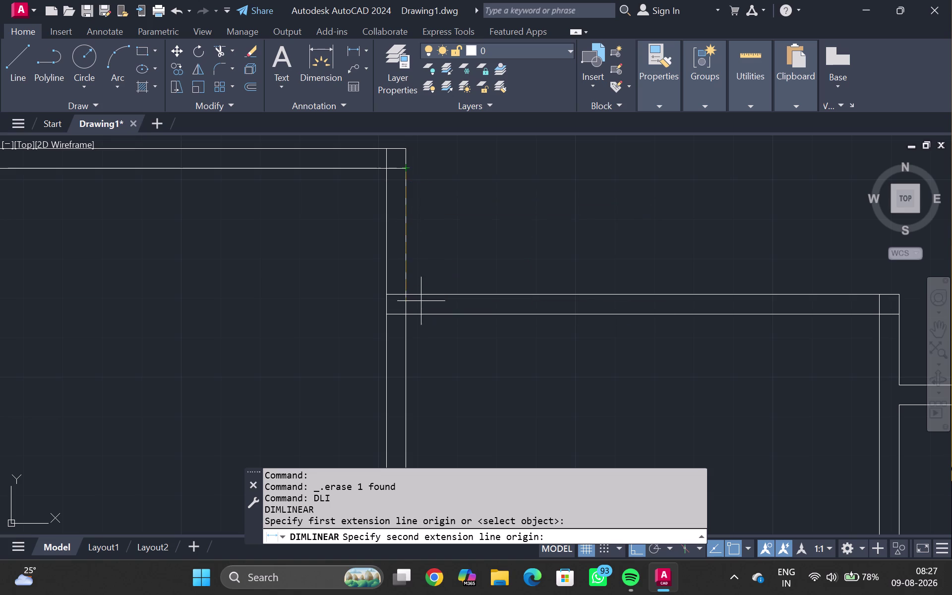
click(409, 312)
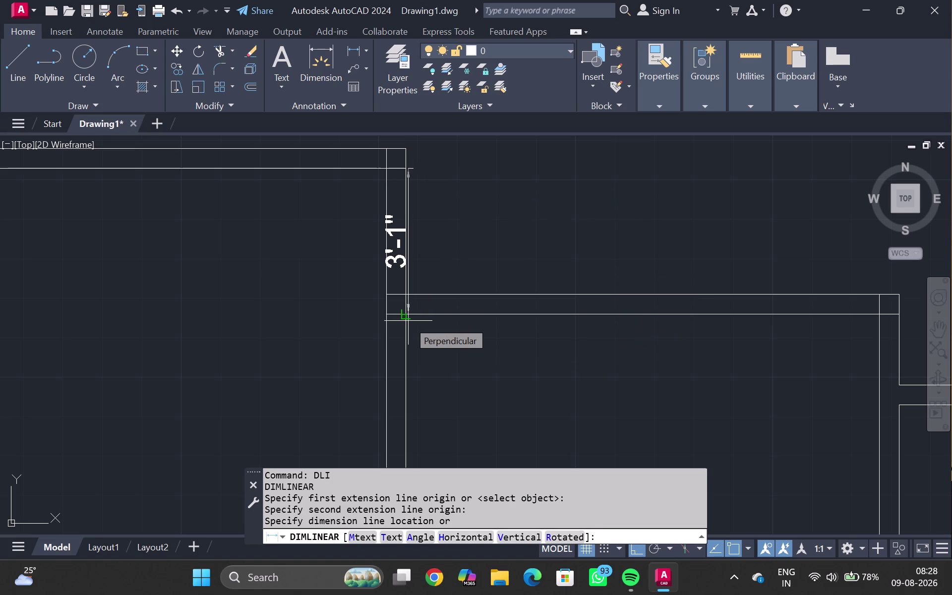
key(Escape)
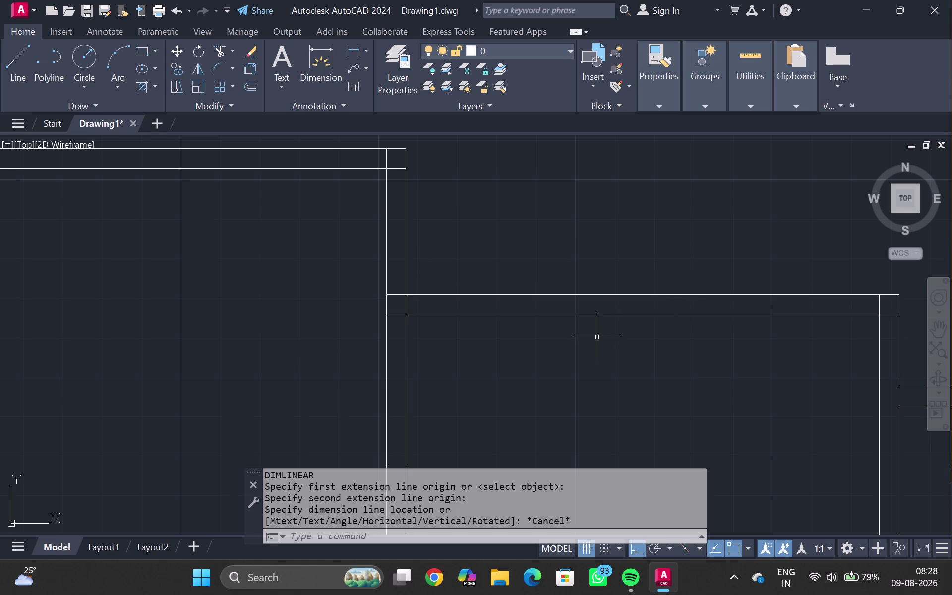
scroll(down, 3)
scroll(down, 3)
middle_drag(568, 308, 572, 313)
middle_drag(588, 308, 603, 282)
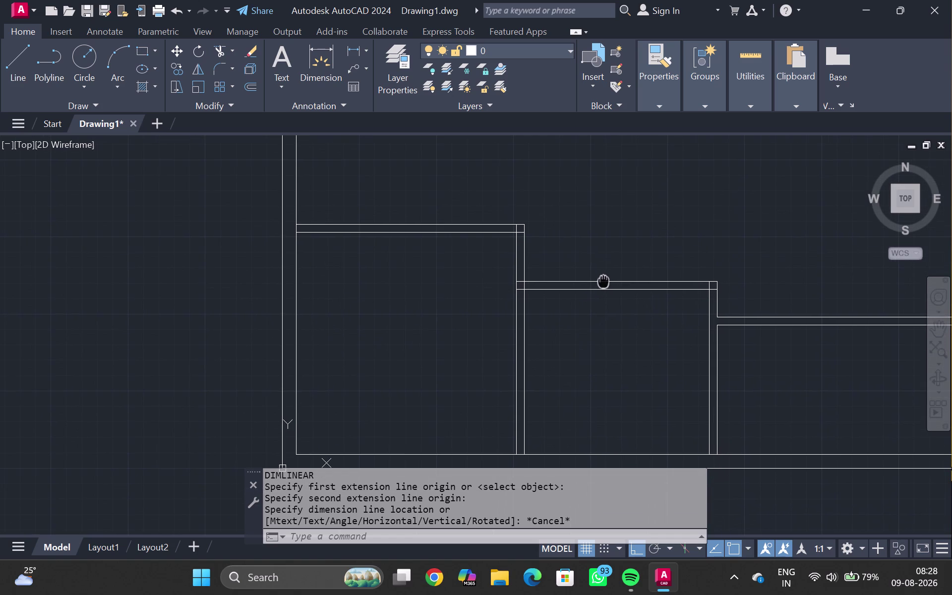
middle_drag(603, 281, 610, 276)
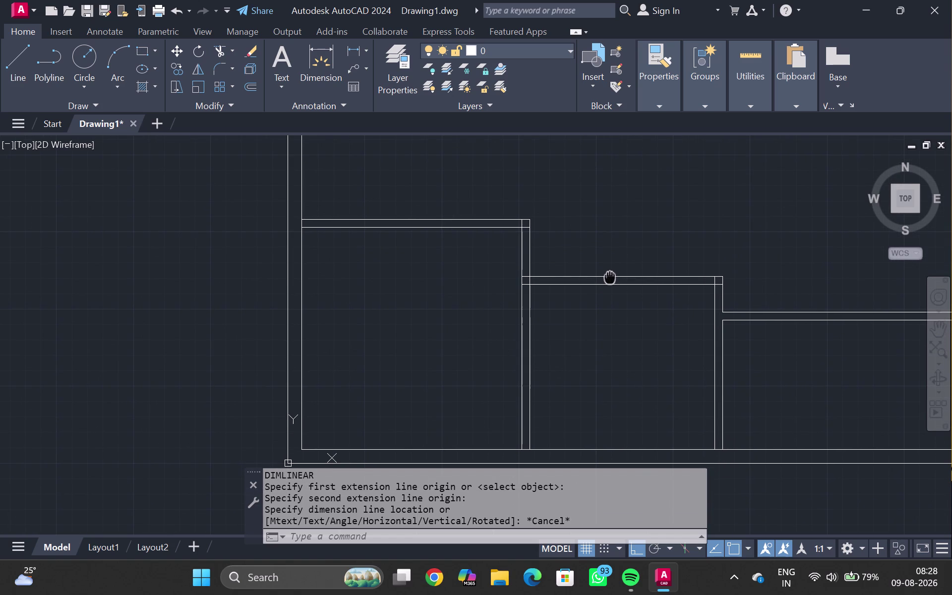
middle_drag(610, 277, 610, 275)
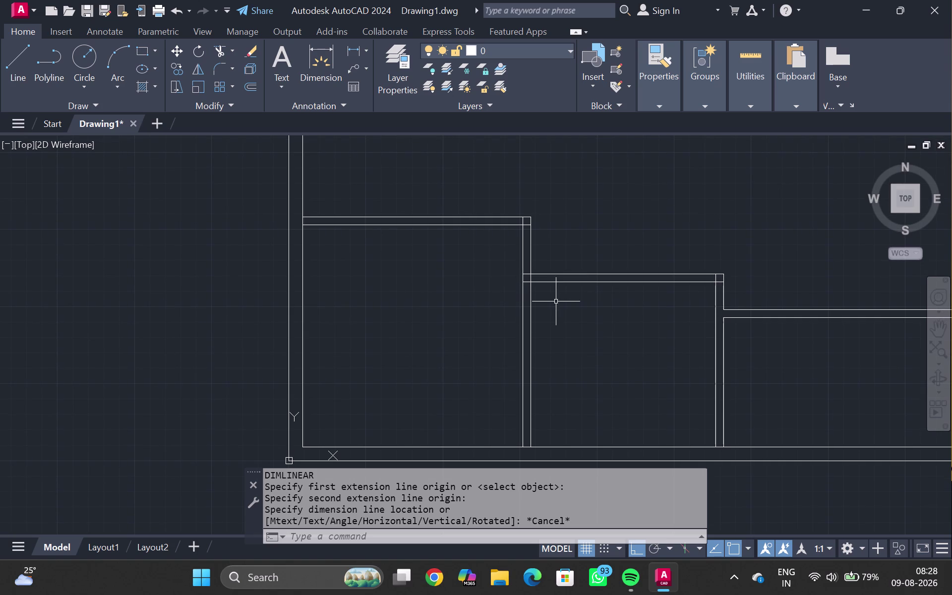
middle_drag(557, 302, 559, 262)
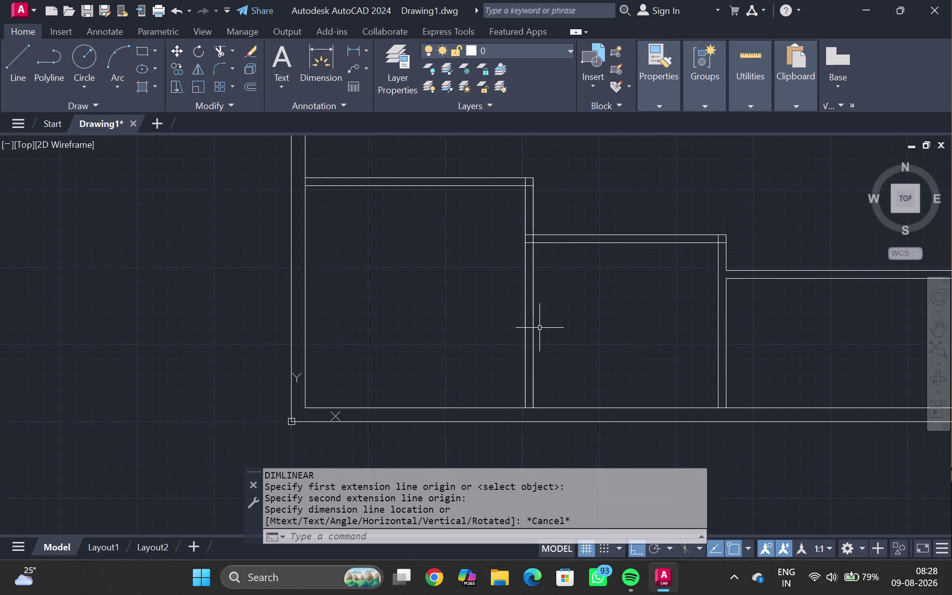
text(DLI)
key(Return)
key(backslash)
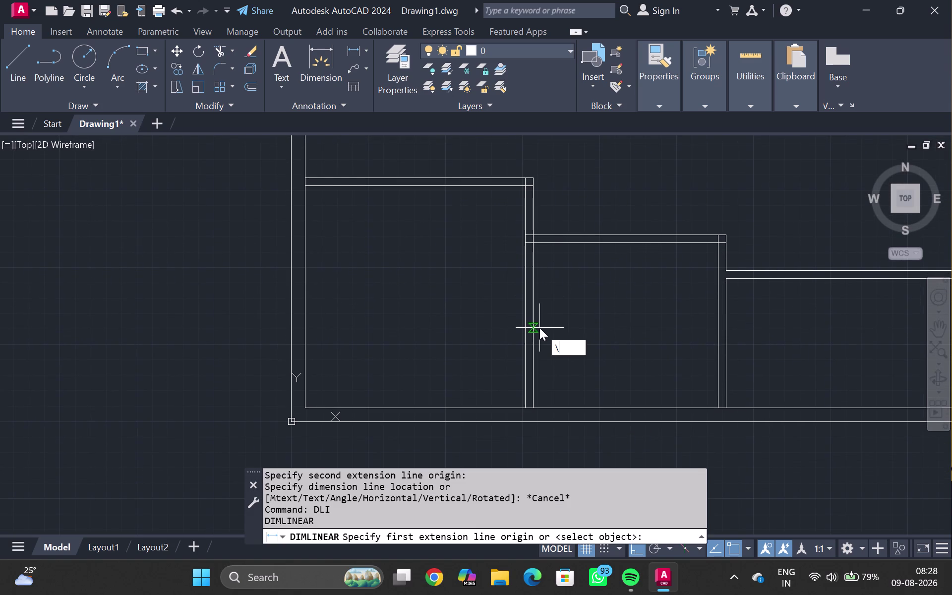
key(BackSpace)
key(BackSpace)
text(D)
text(LI)
key(Return)
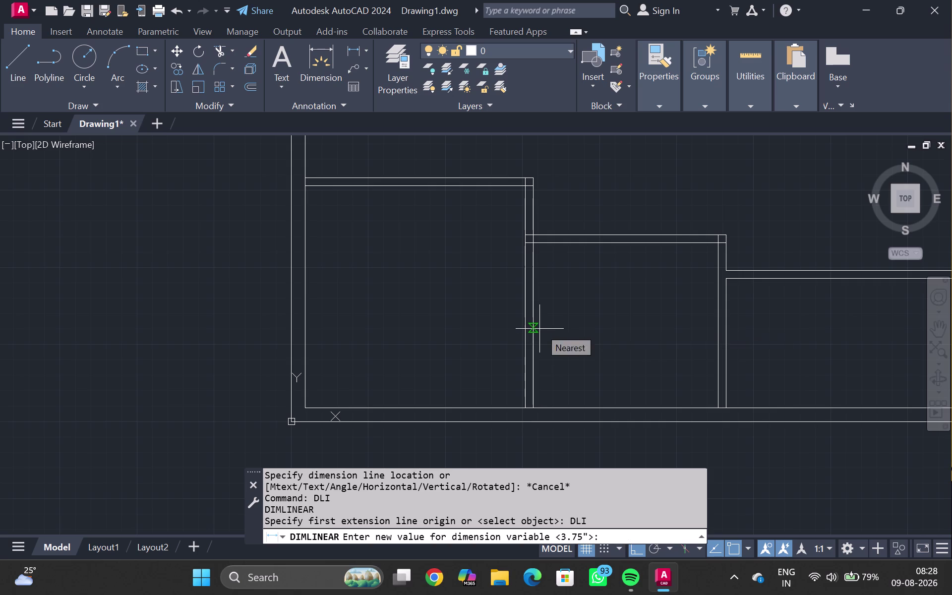
click(523, 408)
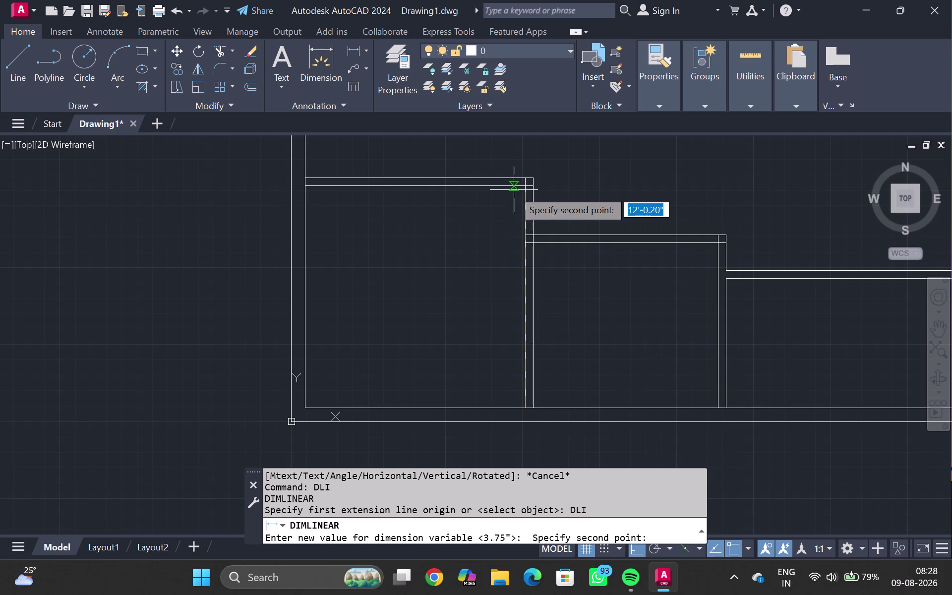
click(524, 185)
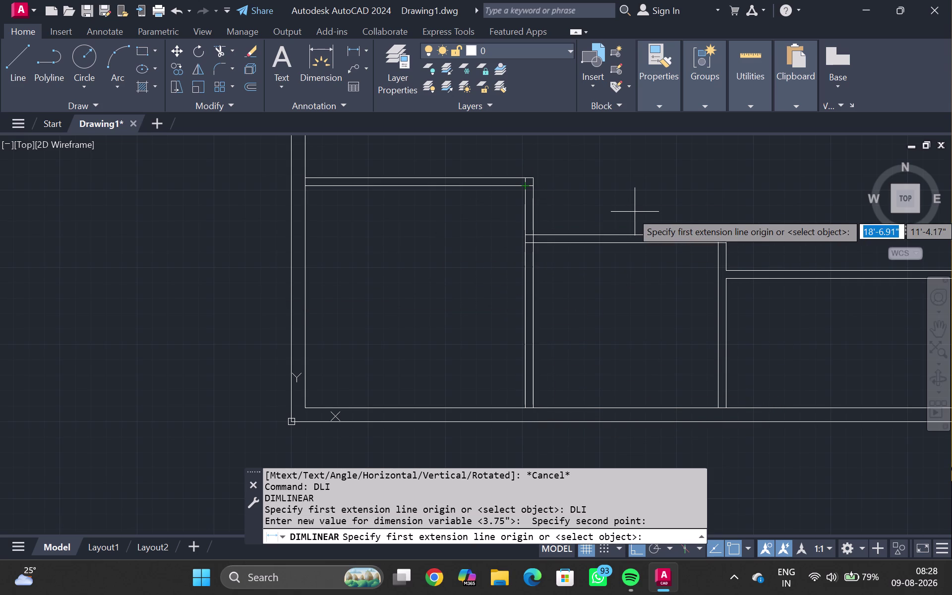
key(Escape)
key(Escape)
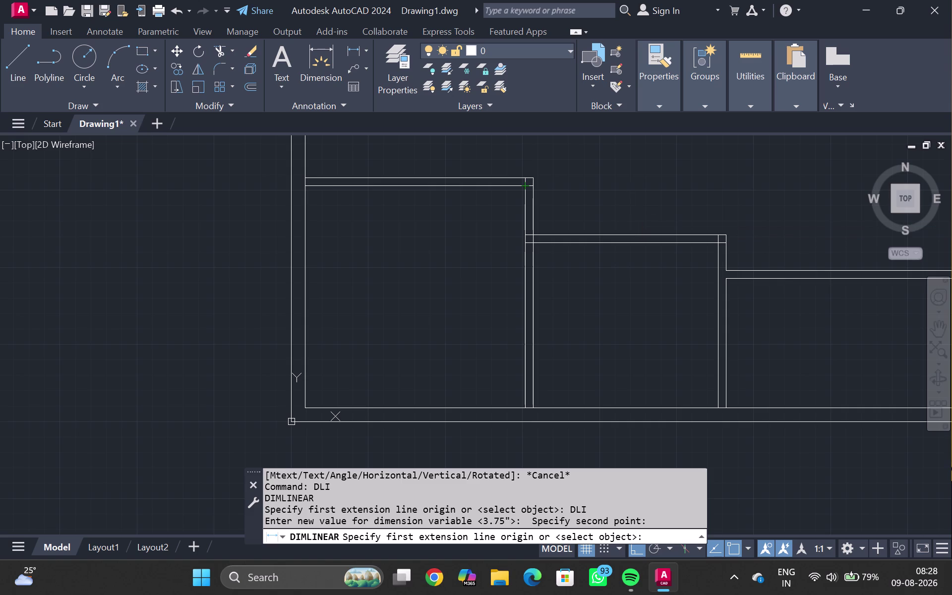
key(Escape)
key(Escape)
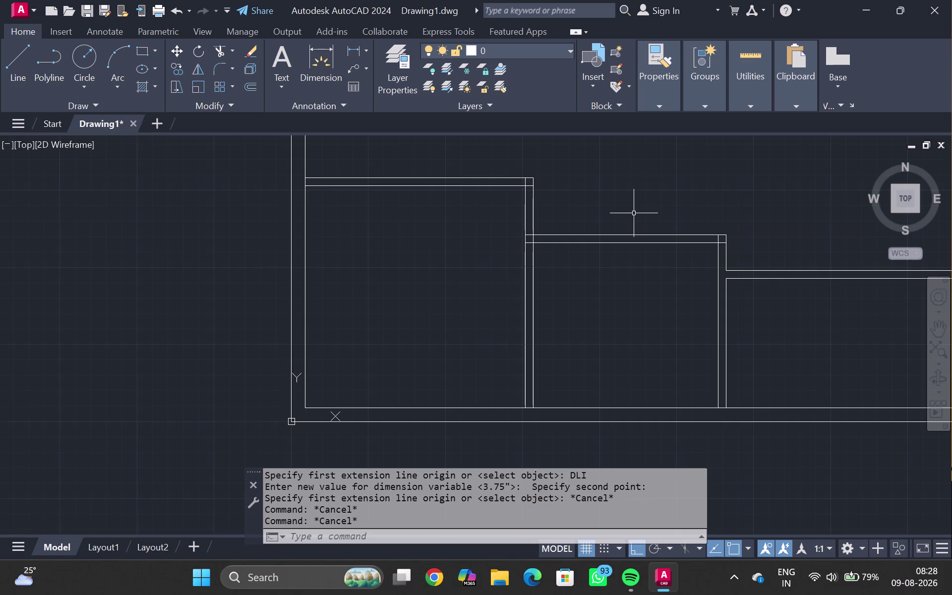
click(252, 481)
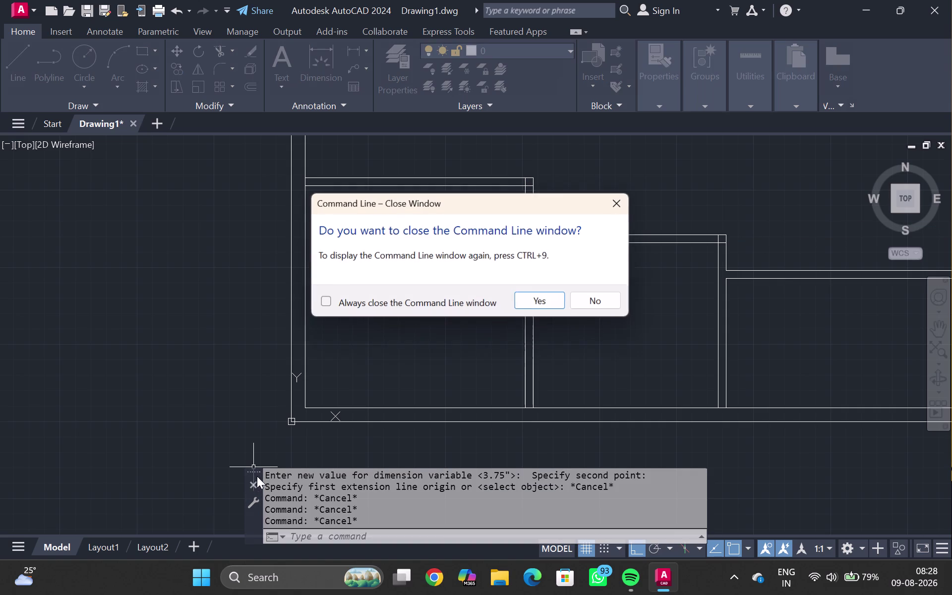
click(583, 306)
key(d)
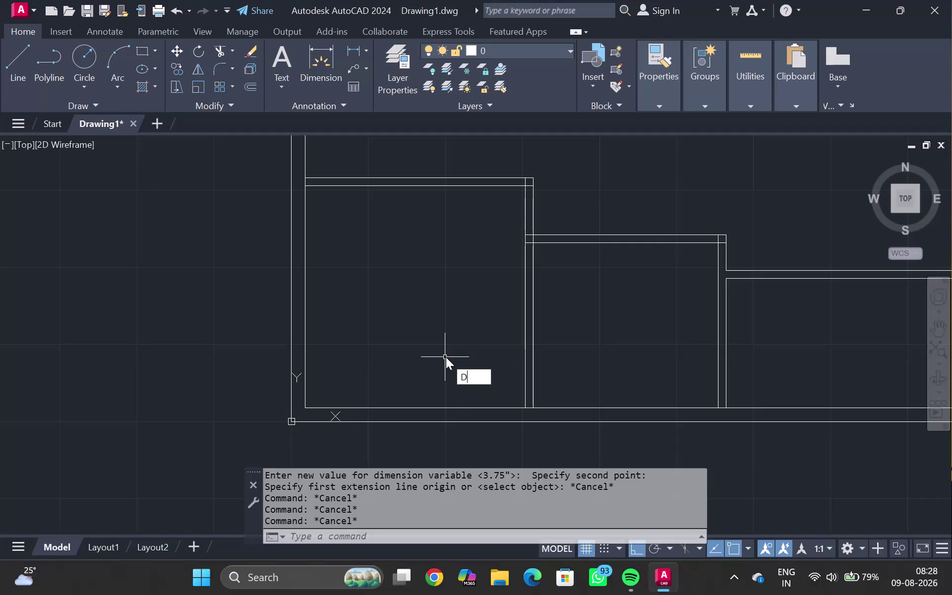
text(LI)
key(Return)
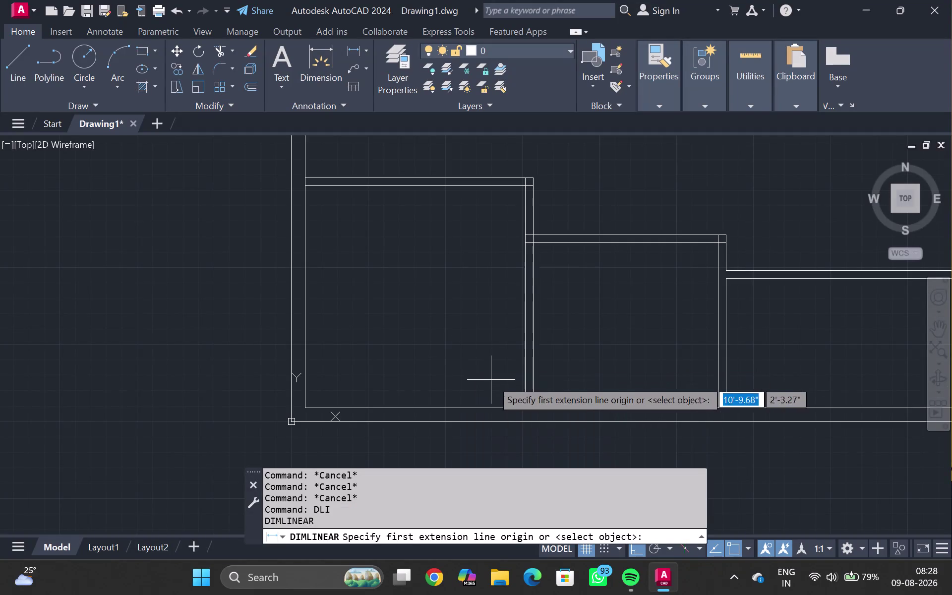
click(523, 405)
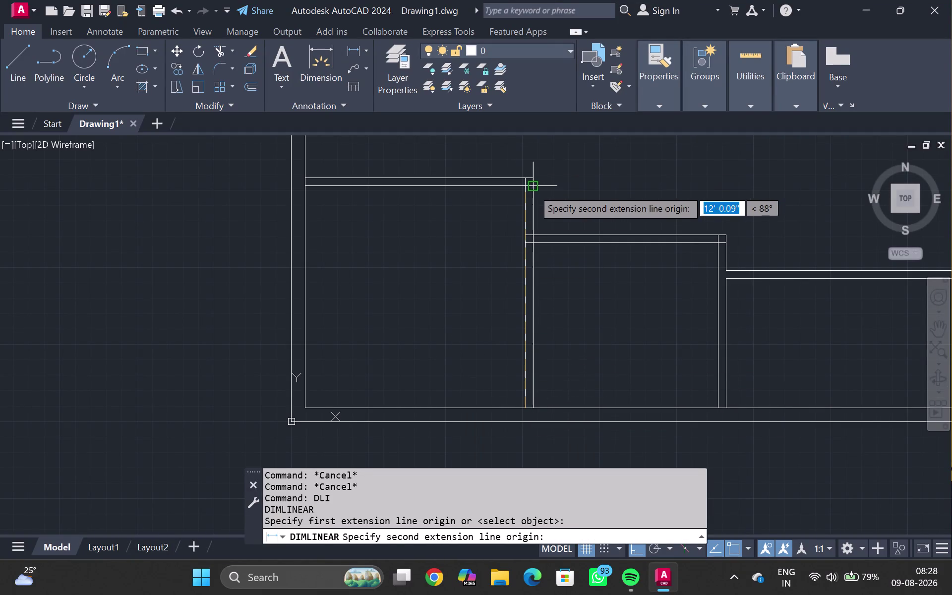
scroll(up, 3)
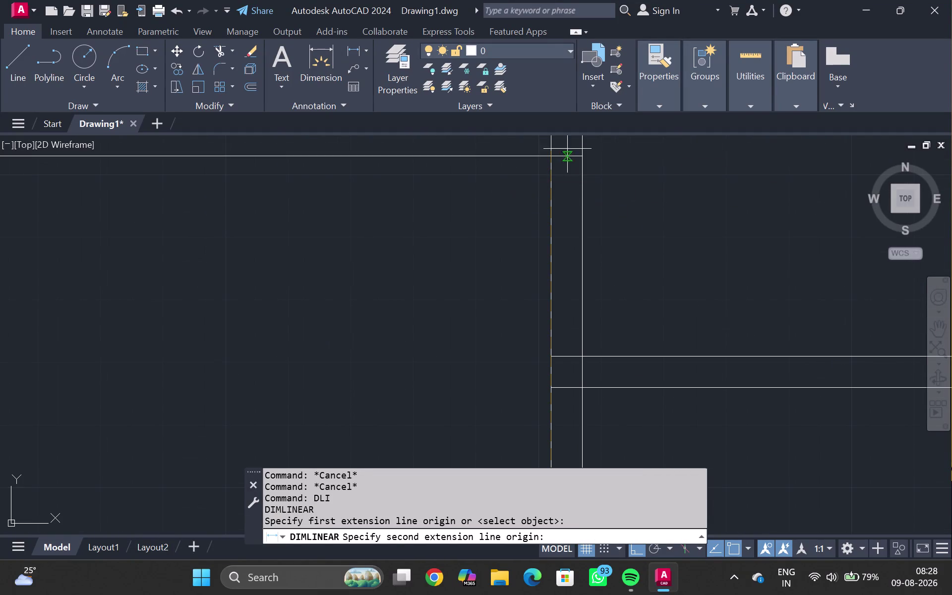
click(551, 159)
scroll(down, 3)
middle_drag(408, 318, 405, 266)
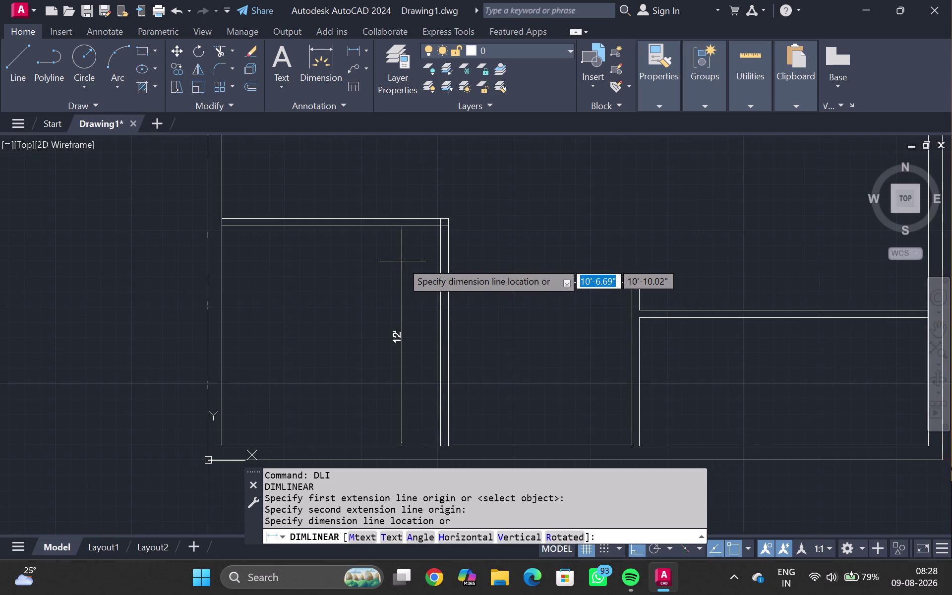
key(super+p)
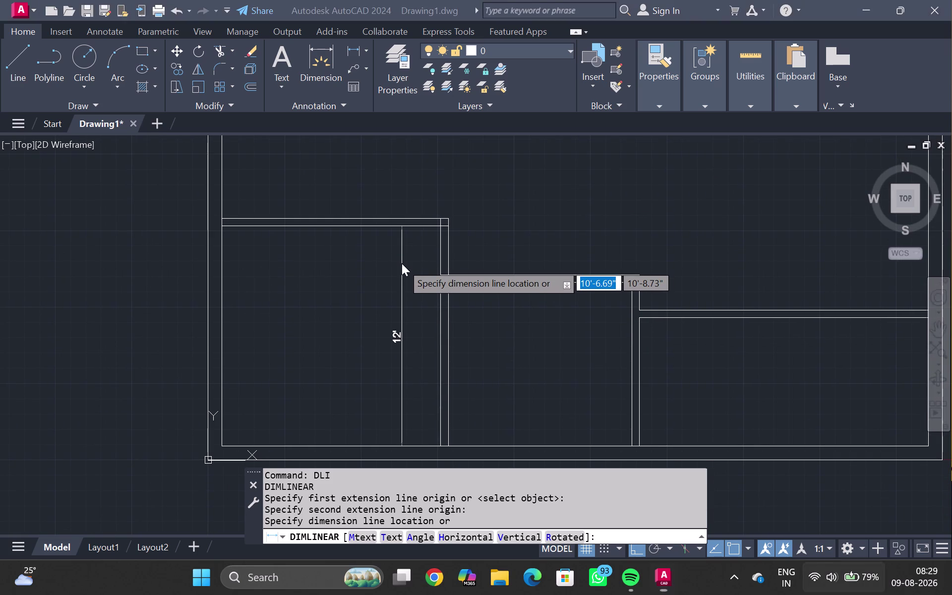
key(Escape)
key(Escape)
key(Return)
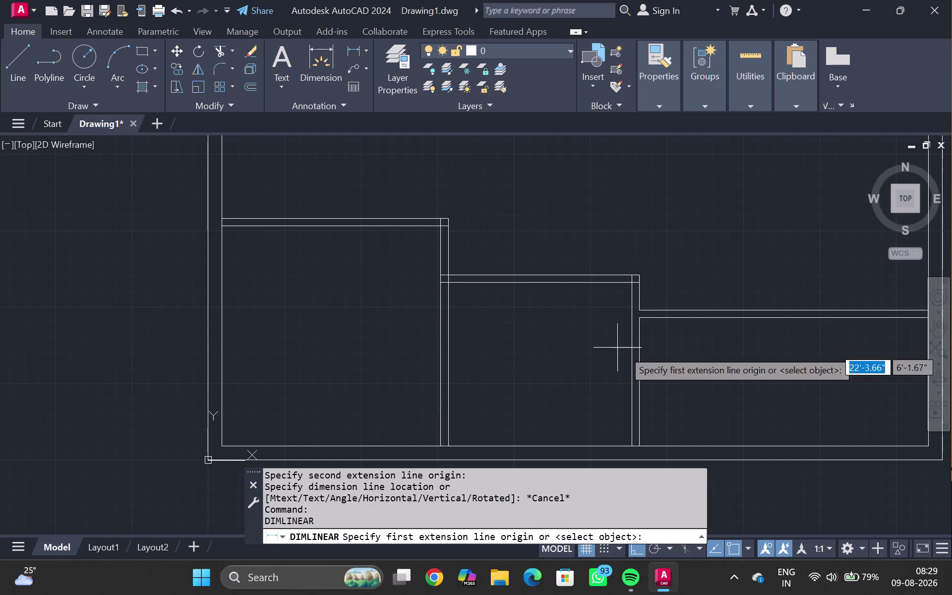
click(628, 443)
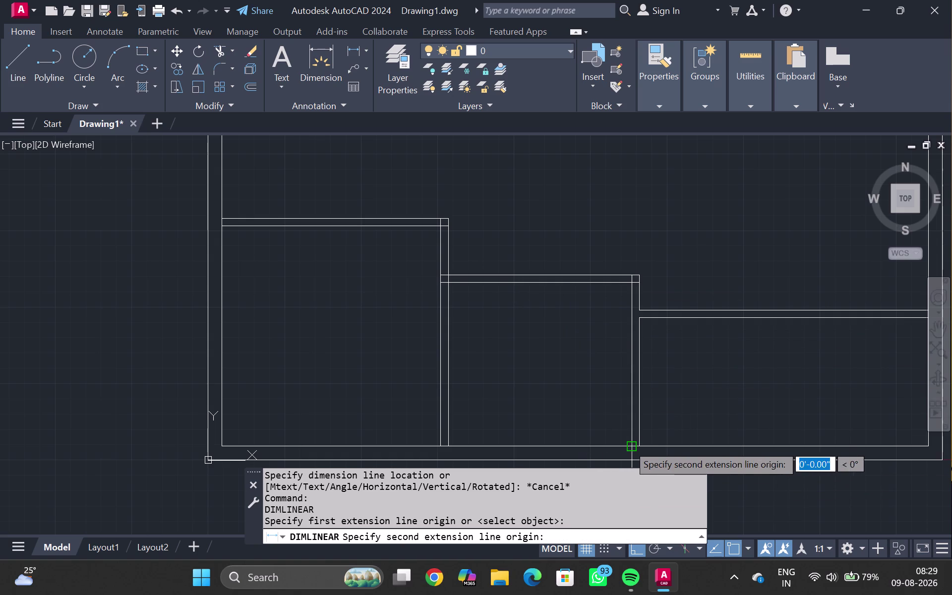
click(632, 281)
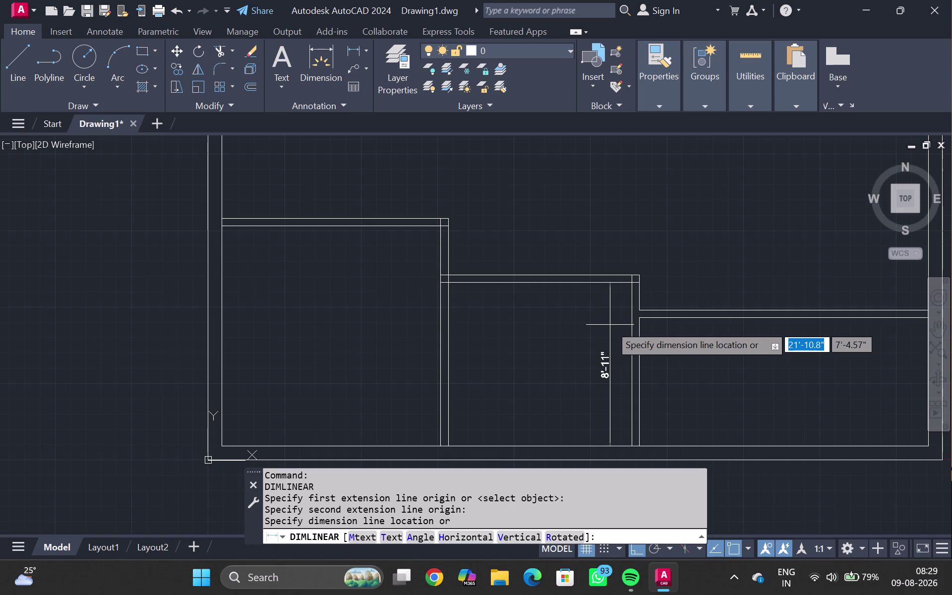
key(Escape)
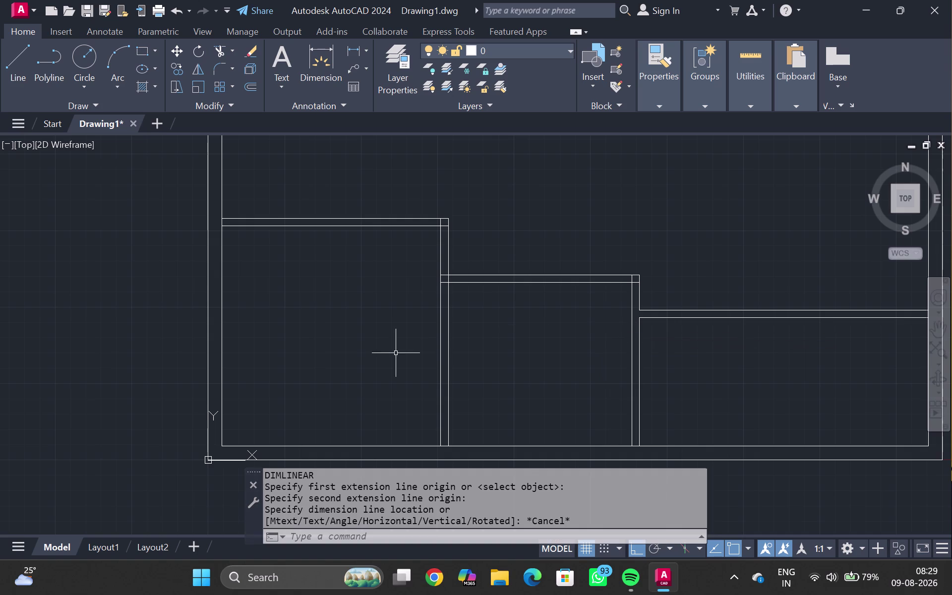
Pan to the empty area above the rooms and start an offset, entering 1 as the distance.
scroll(down, 3)
middle_drag(466, 284, 420, 378)
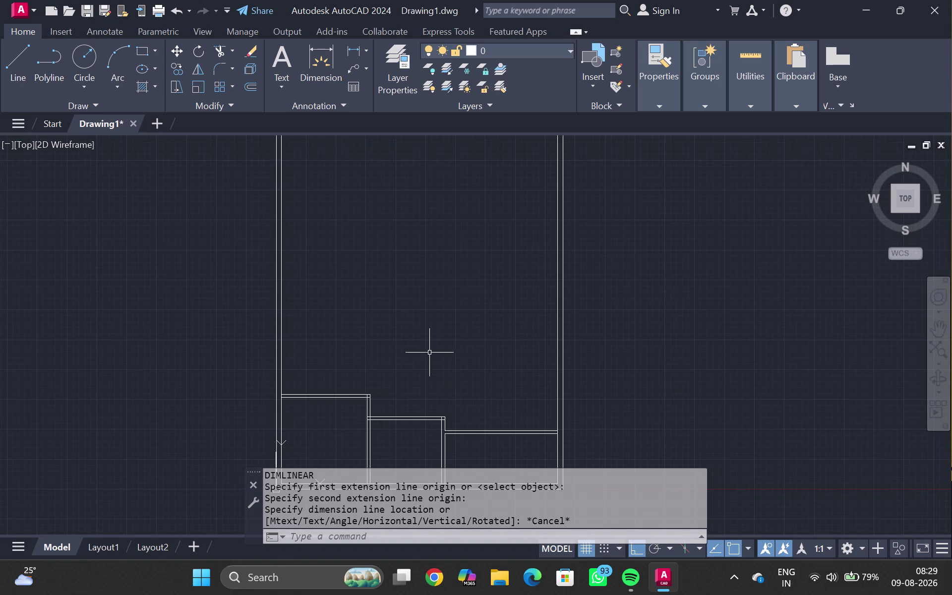
scroll(up, 3)
middle_drag(336, 400, 344, 342)
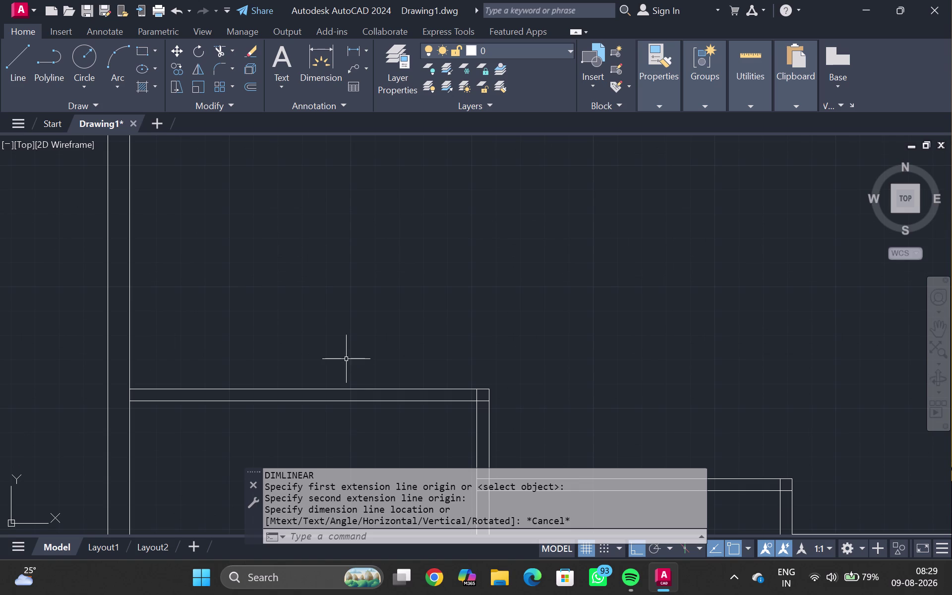
click(129, 327)
key(o)
key(Return)
key(1)
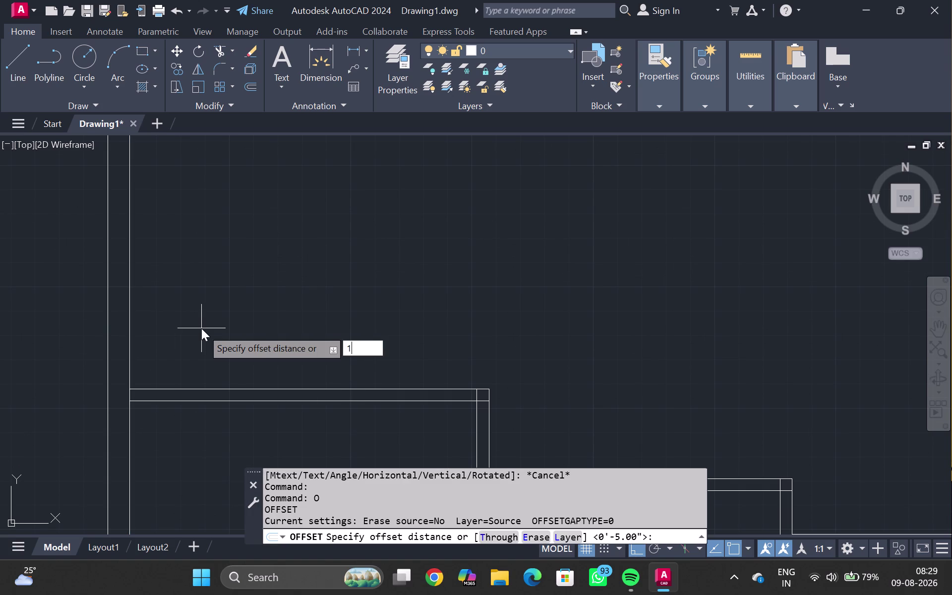
Offset the left wall line 10' right, then offset that copy 5" right.
key(minus)
key(BackSpace)
key(0)
key(apostrophe)
key(Return)
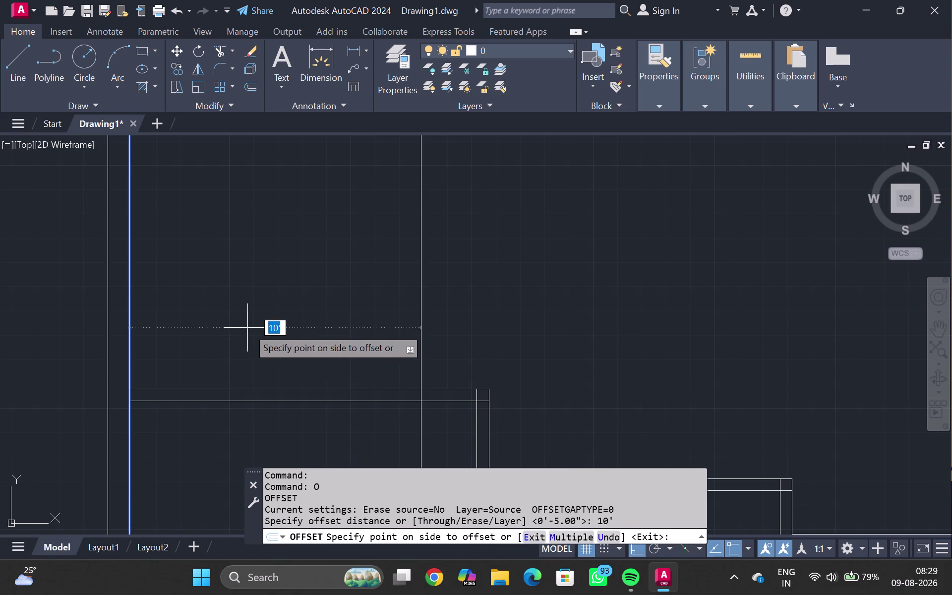
click(248, 328)
click(419, 312)
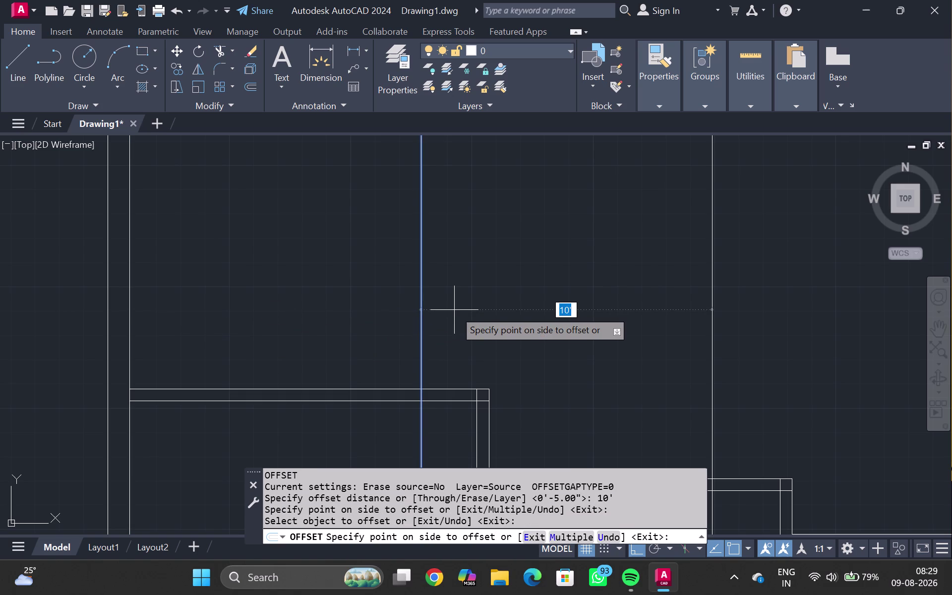
key(5)
key(shift+quotedbl)
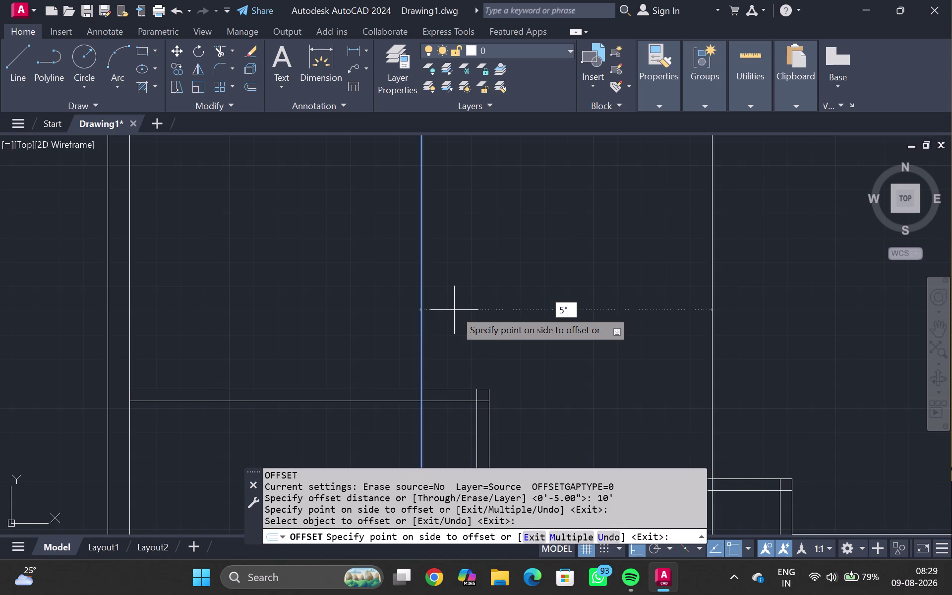
key(Return)
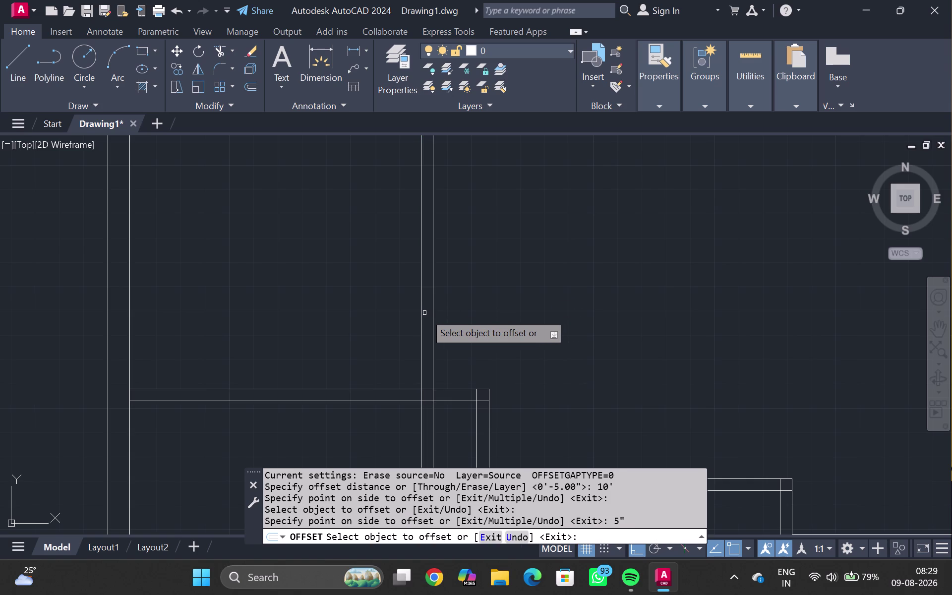
Offset the room's top wall line 5' upward, then offset that copy 5" upward.
click(326, 388)
text(5)
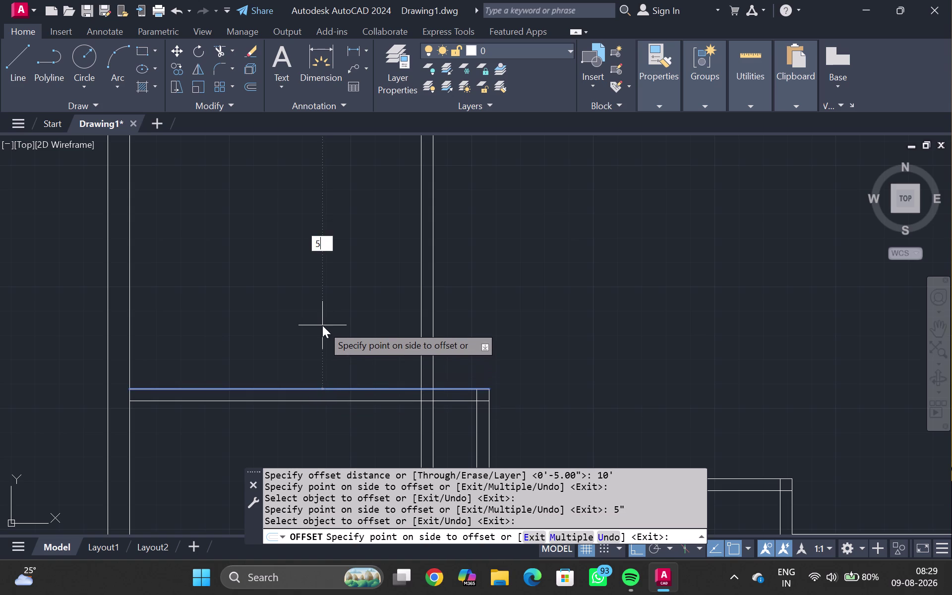
text(')
key(Return)
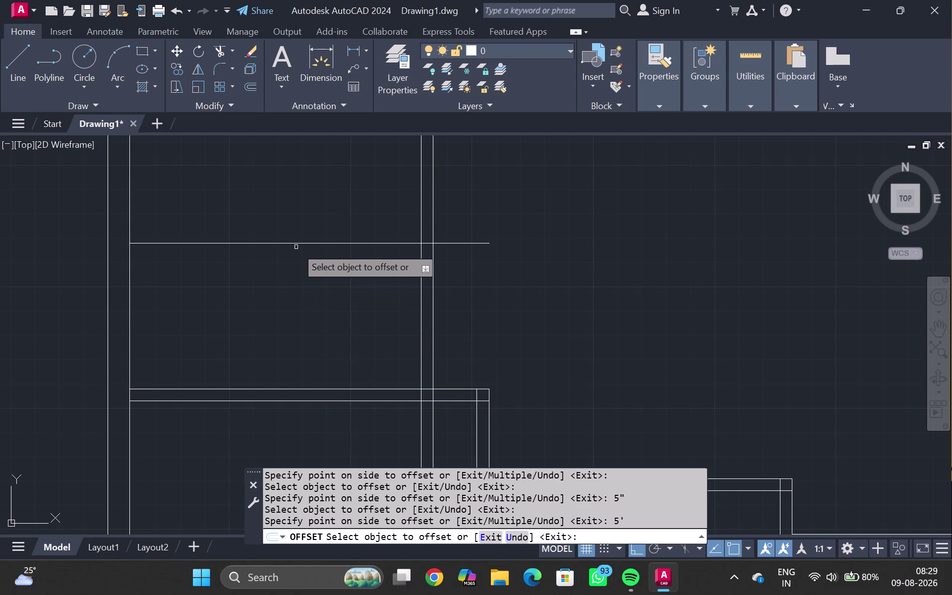
click(296, 244)
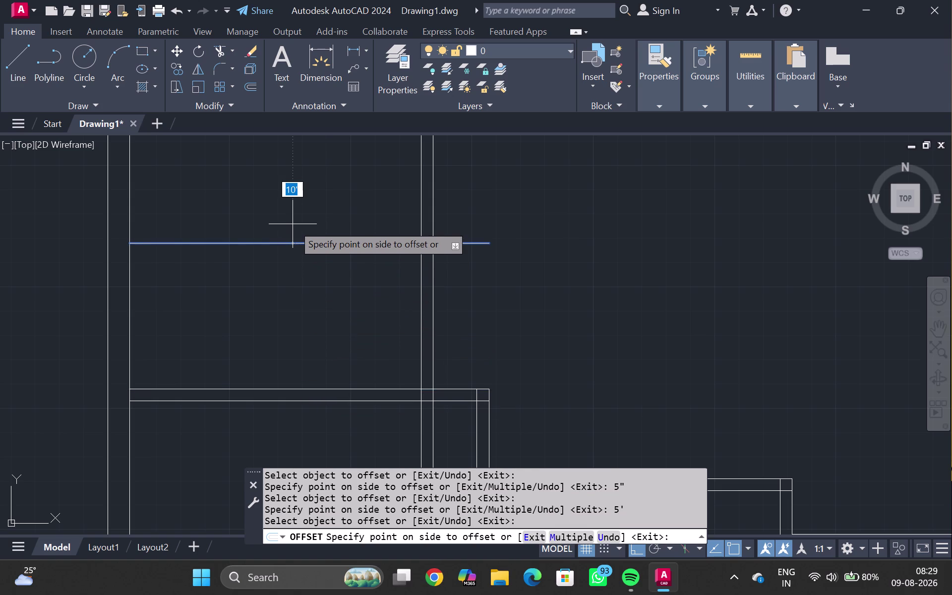
text(5")
key(Return)
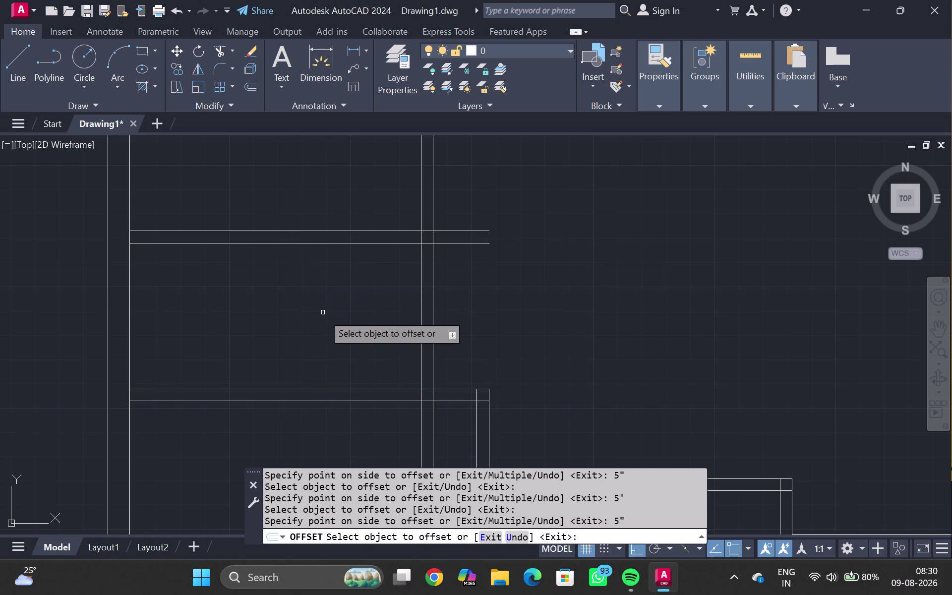
key(super+p)
key(Escape)
key(Escape)
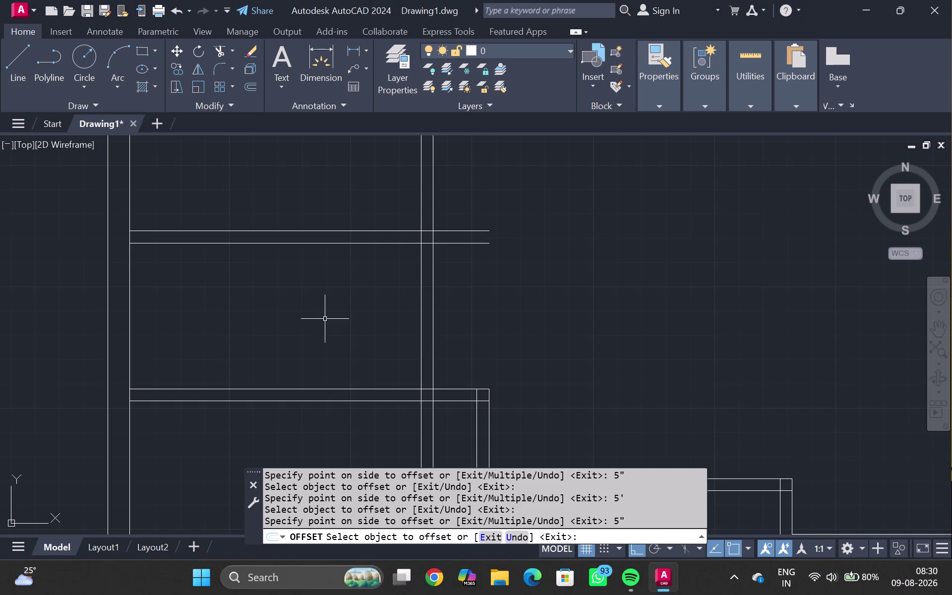
text(TR)
key(Return)
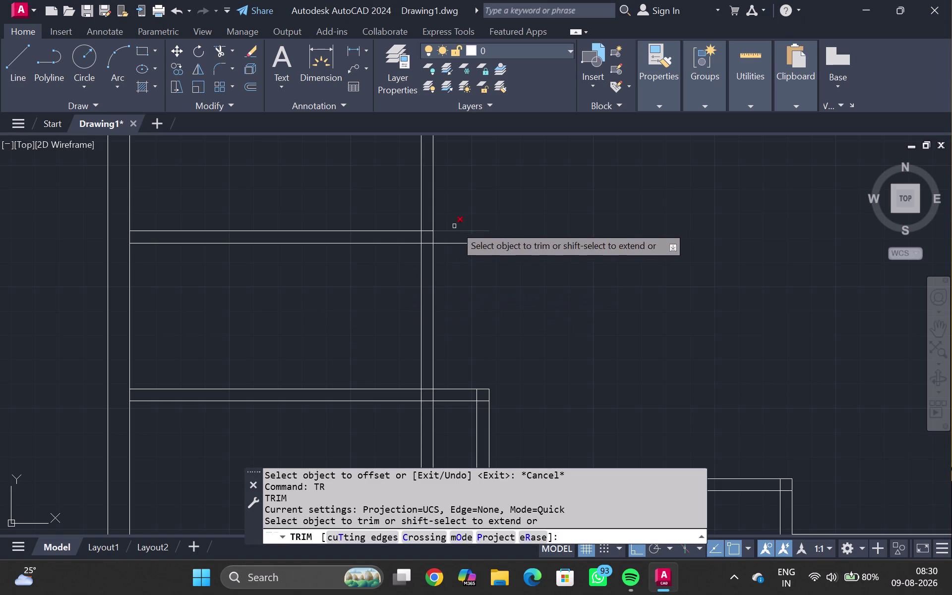
Fence-trim the overlapping ends of the new vertical wall lines at the upper horizontal wall.
drag(462, 216, 468, 268)
middle_drag(464, 320, 465, 232)
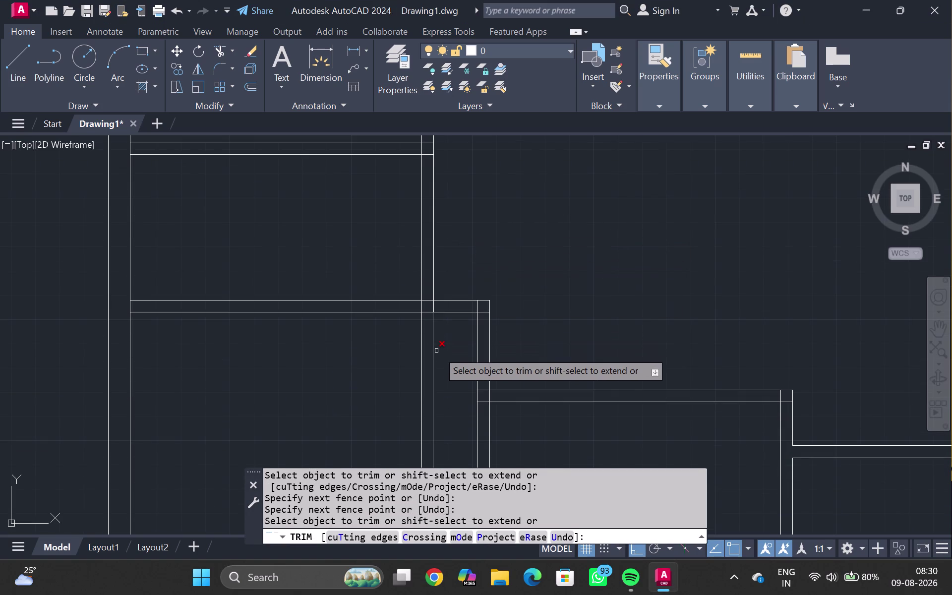
drag(443, 346, 398, 361)
scroll(up, 3)
drag(413, 308, 416, 310)
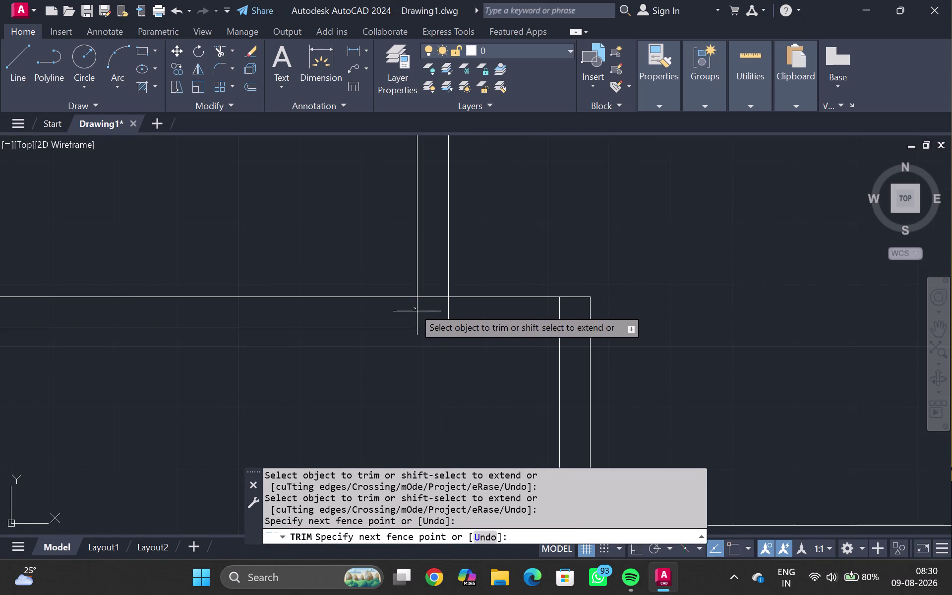
drag(416, 311, 463, 310)
scroll(down, 3)
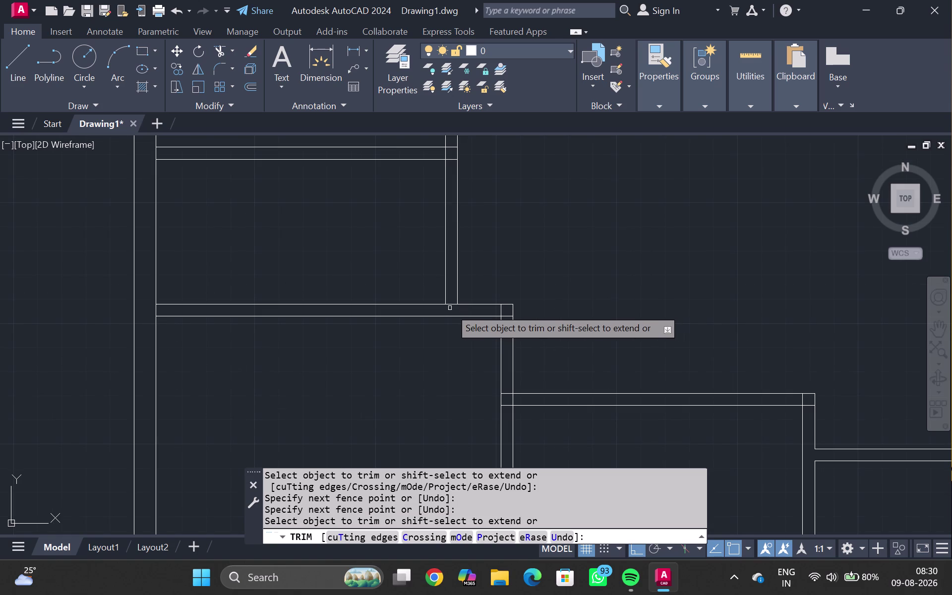
drag(450, 307, 452, 298)
key(Escape)
Pan across the plan to the lower rooms and select the short horizontal wall line.
scroll(down, 3)
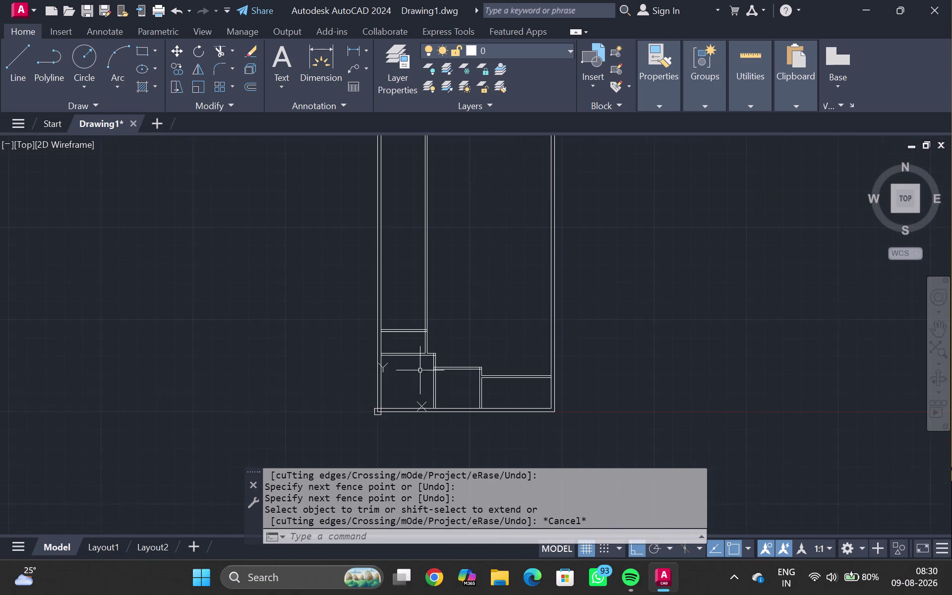
middle_drag(419, 389, 415, 332)
middle_drag(392, 305, 422, 480)
scroll(up, 3)
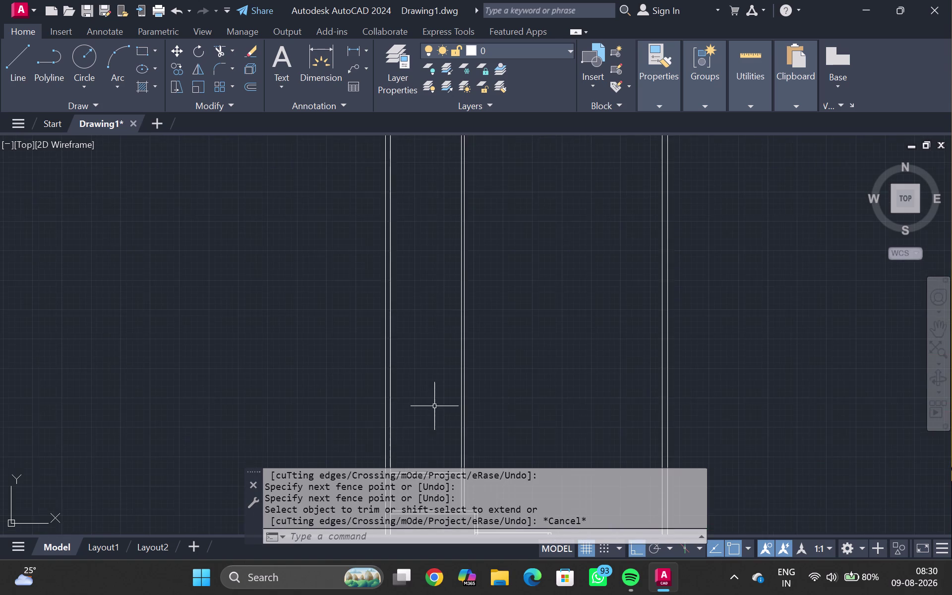
middle_drag(431, 442, 400, 280)
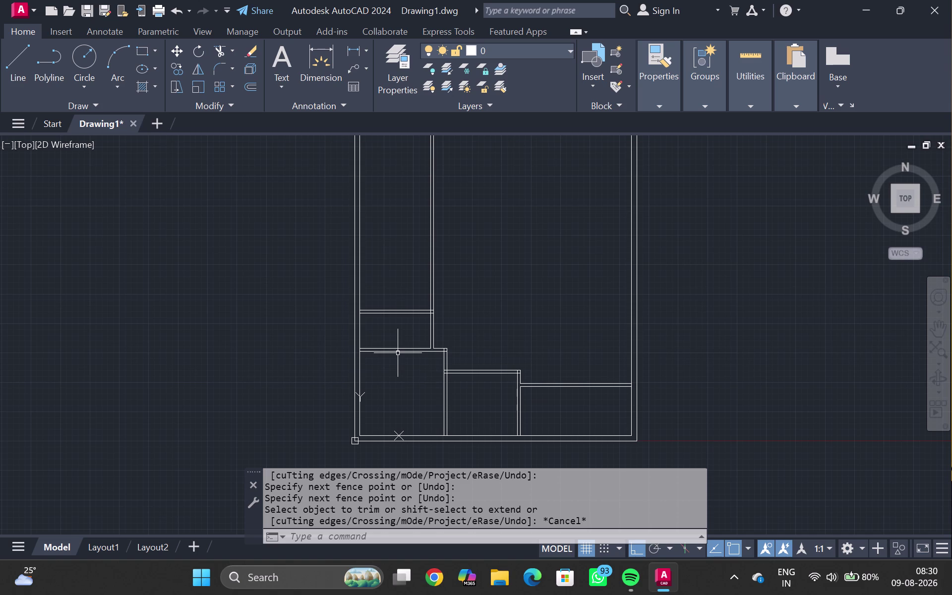
scroll(up, 3)
scroll(up, 3)
middle_drag(367, 315, 369, 345)
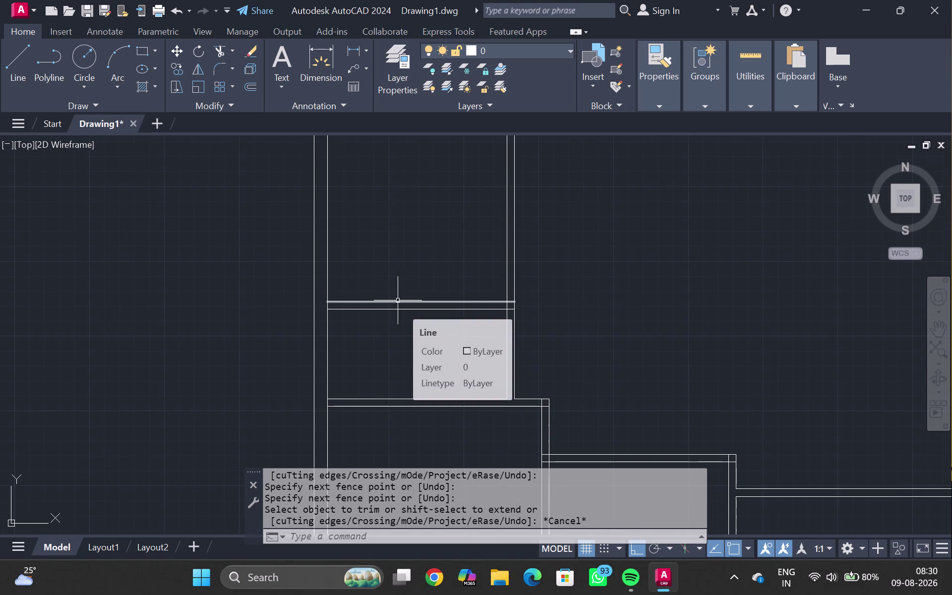
click(399, 303)
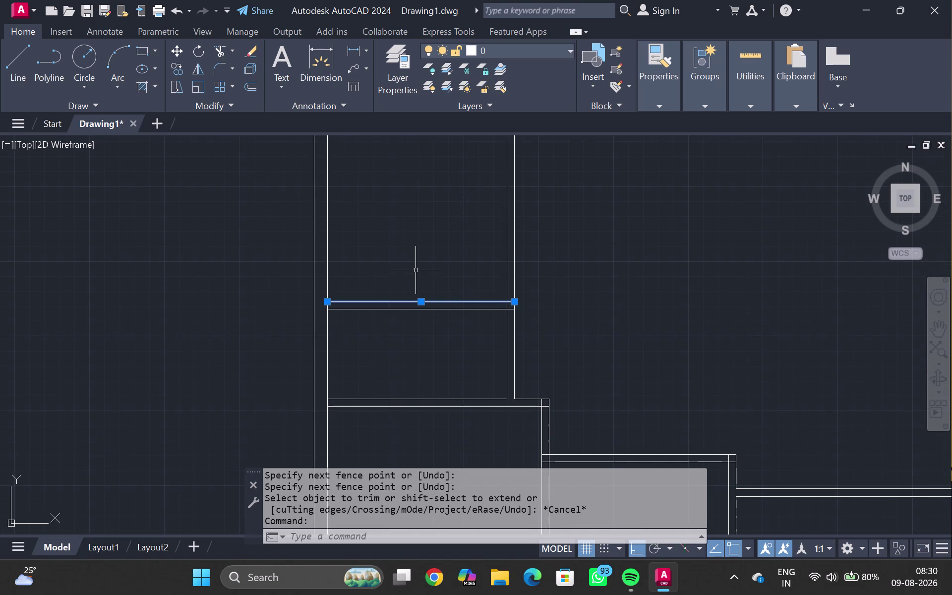
Offset the short horizontal wall line 10' to start the new interior wall.
key(o)
key(Return)
text(10)
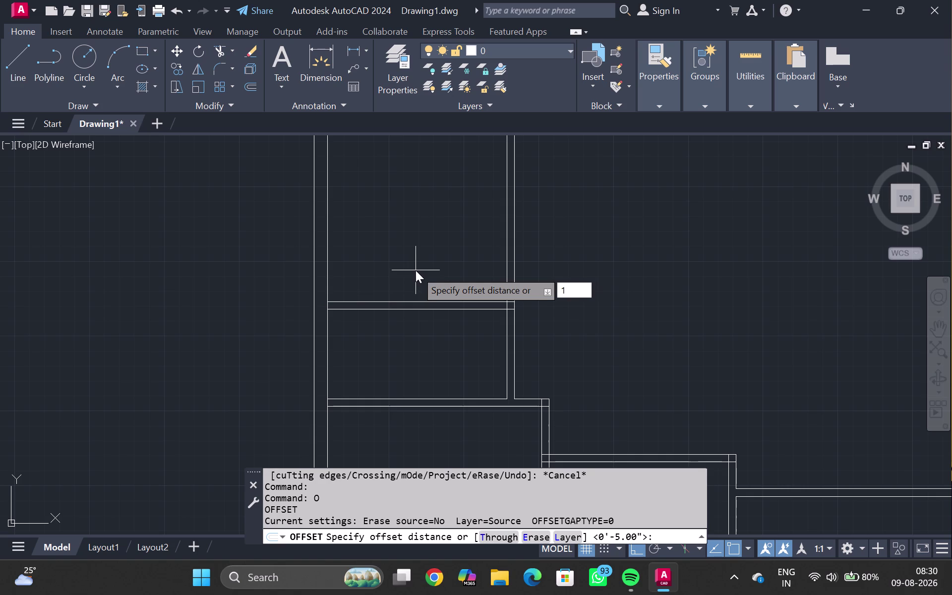
text(')
key(Return)
click(410, 249)
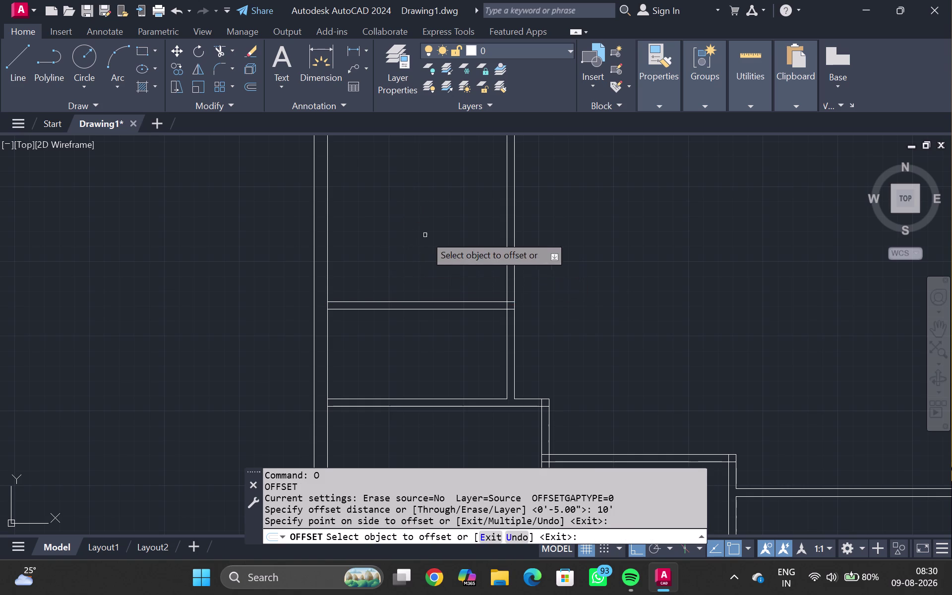
middle_drag(425, 235, 446, 462)
click(420, 349)
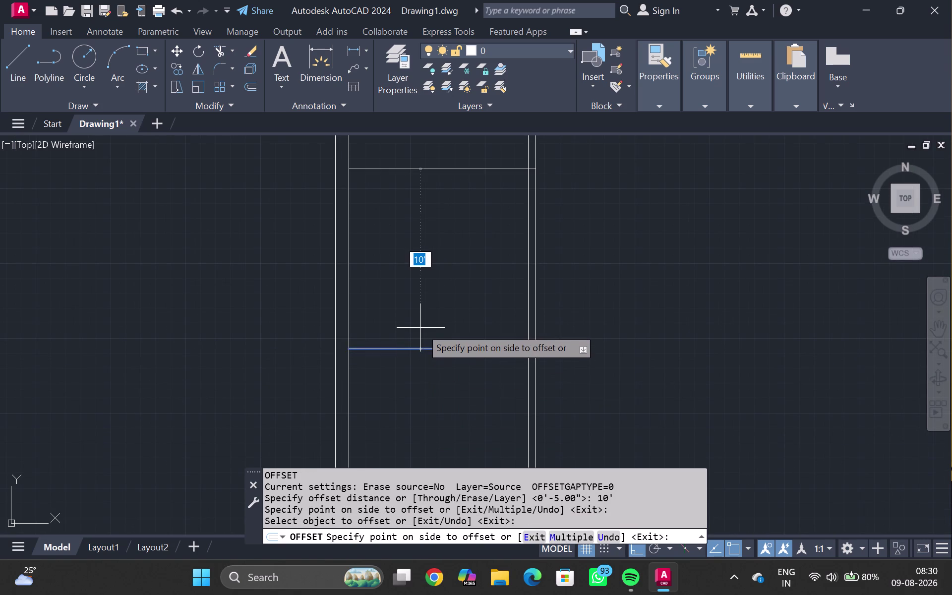
Offset the new line by 5" to give the interior wall its thickness.
text(5")
key(Return)
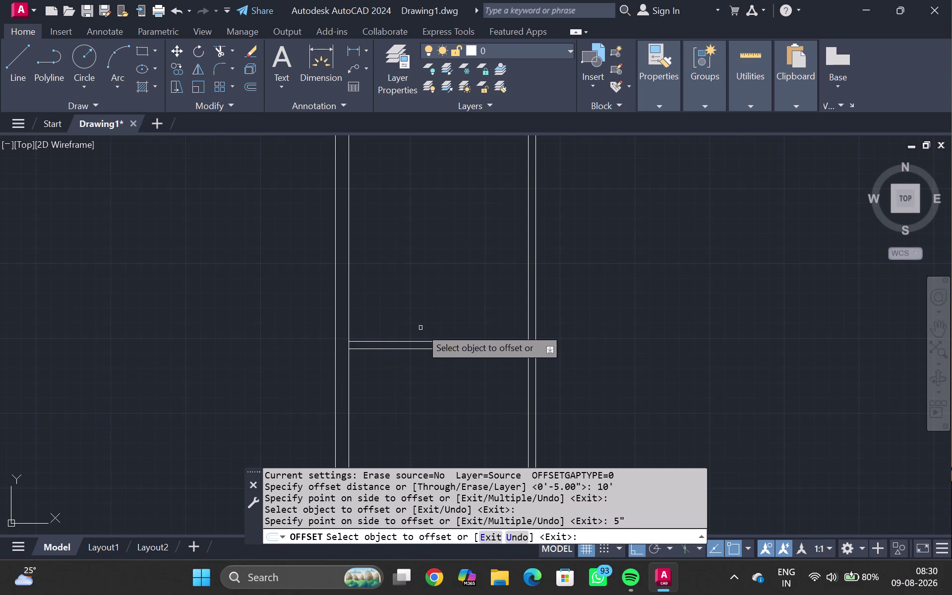
middle_drag(430, 372, 424, 326)
key(Escape)
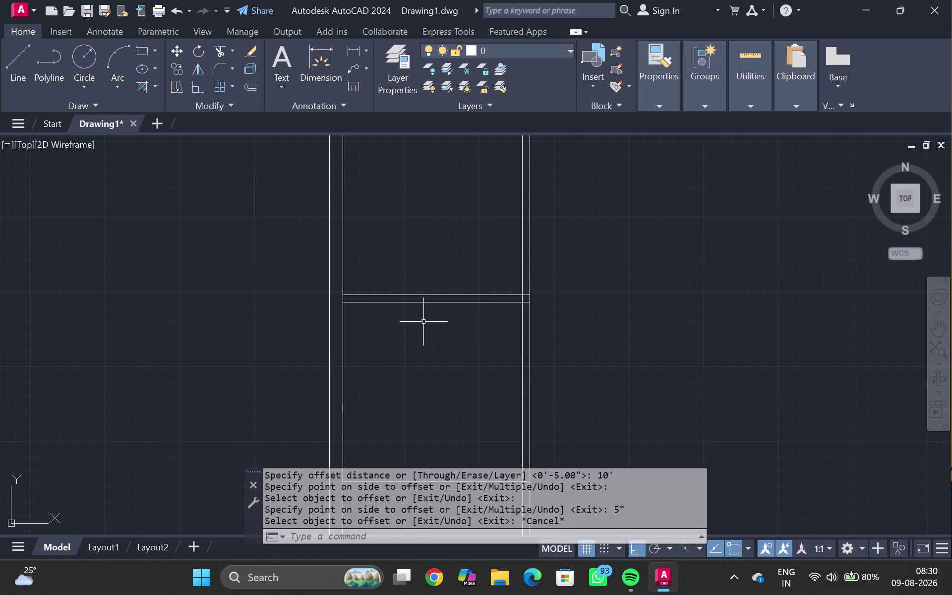
middle_drag(420, 359, 406, 300)
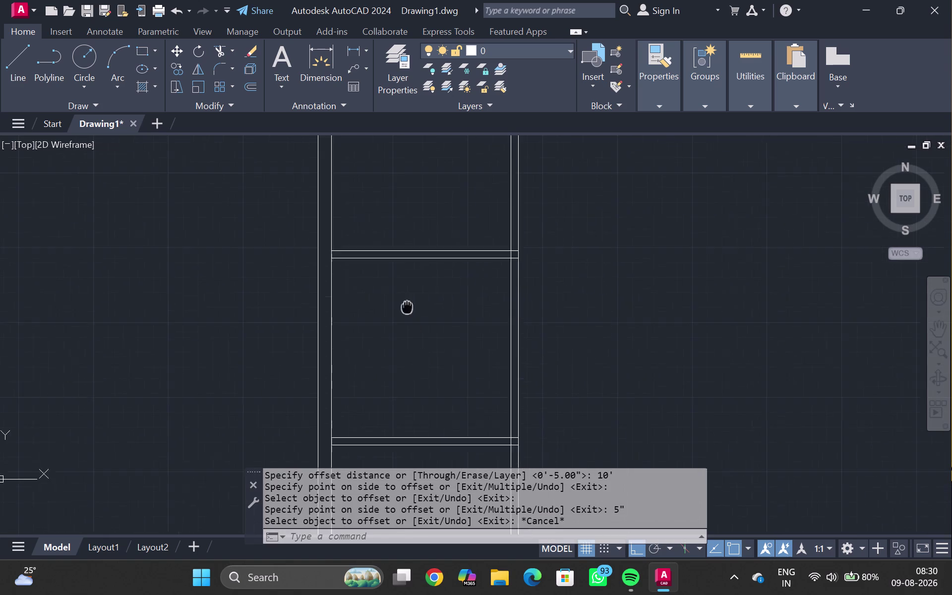
text(D)
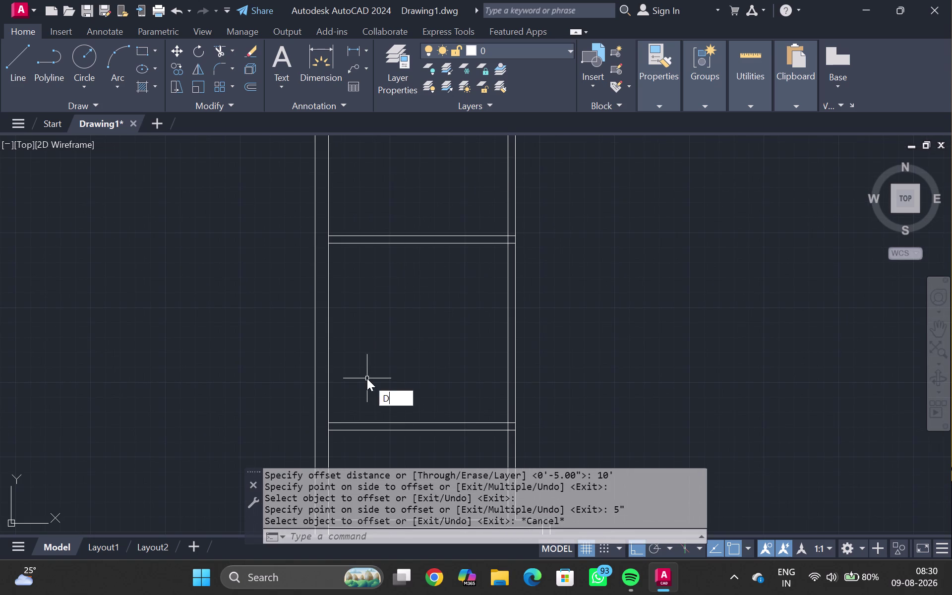
text(LI)
key(Return)
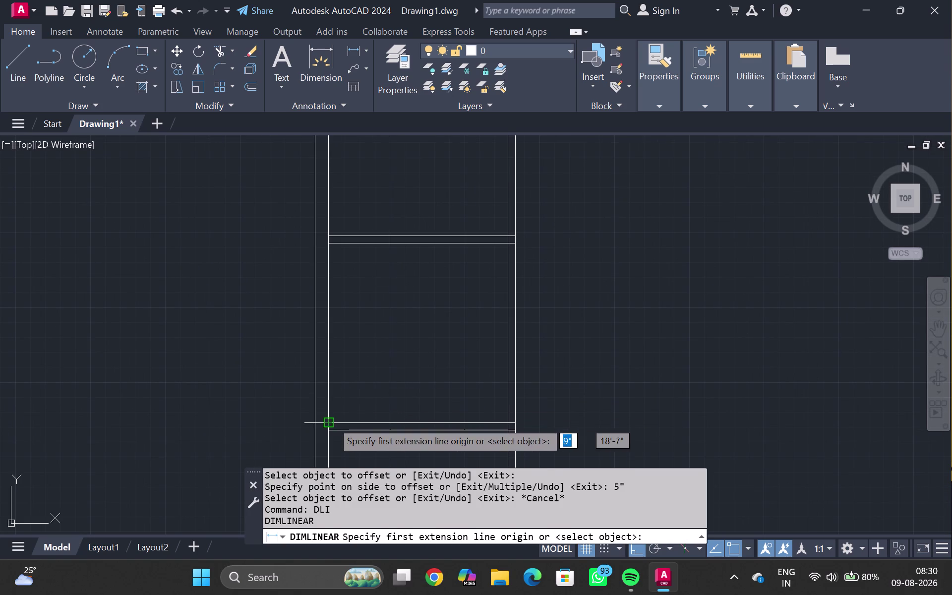
click(331, 421)
click(510, 424)
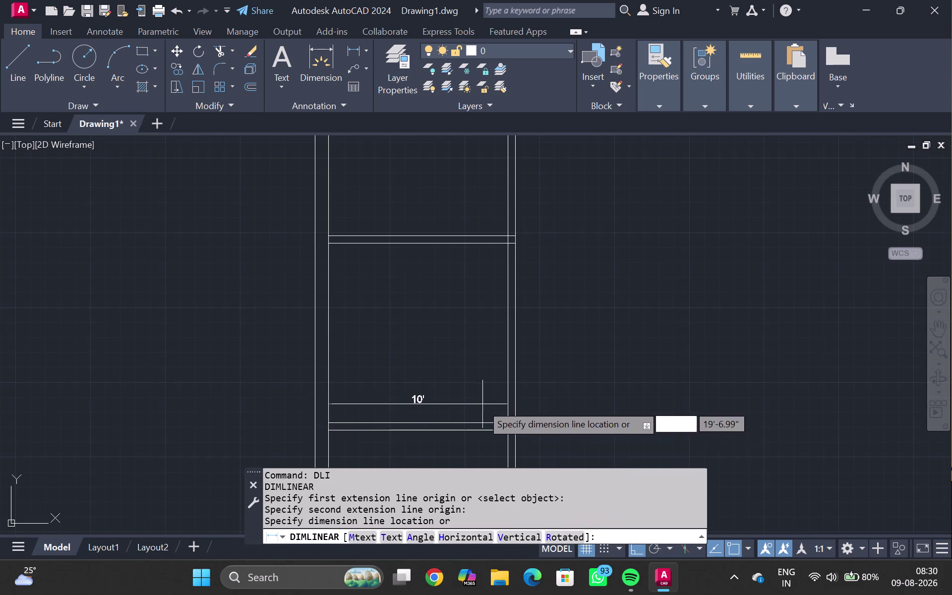
key(Escape)
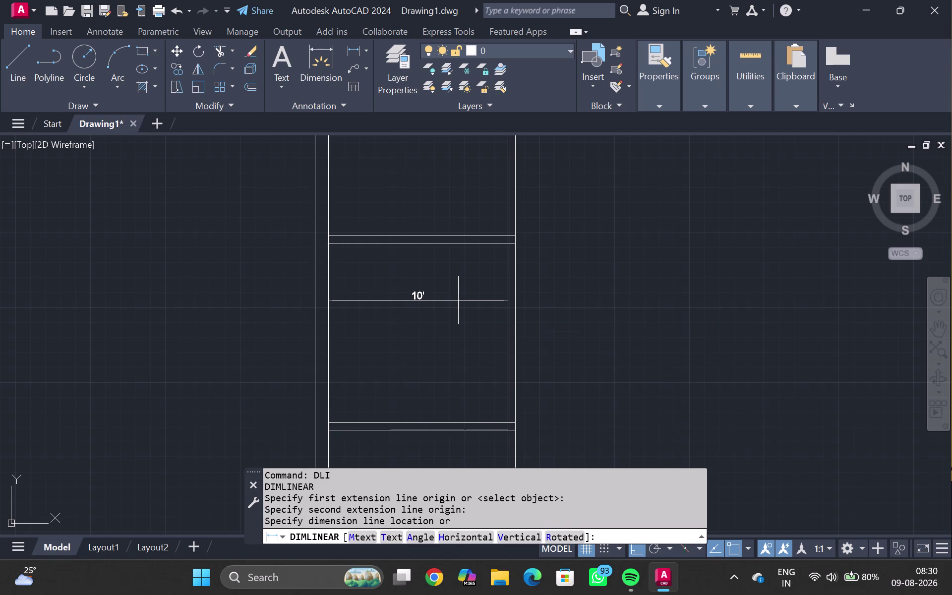
text(D)
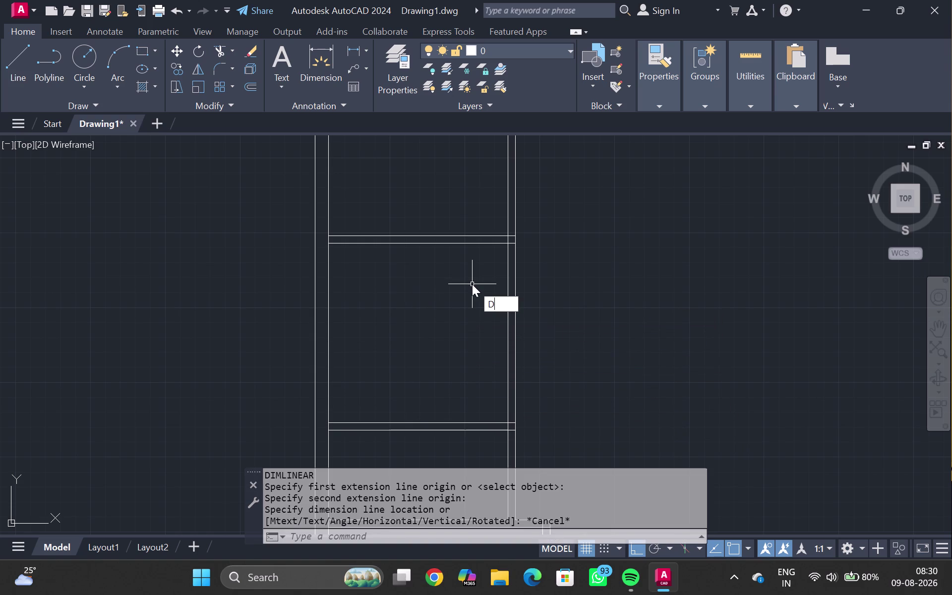
text(LI)
key(Return)
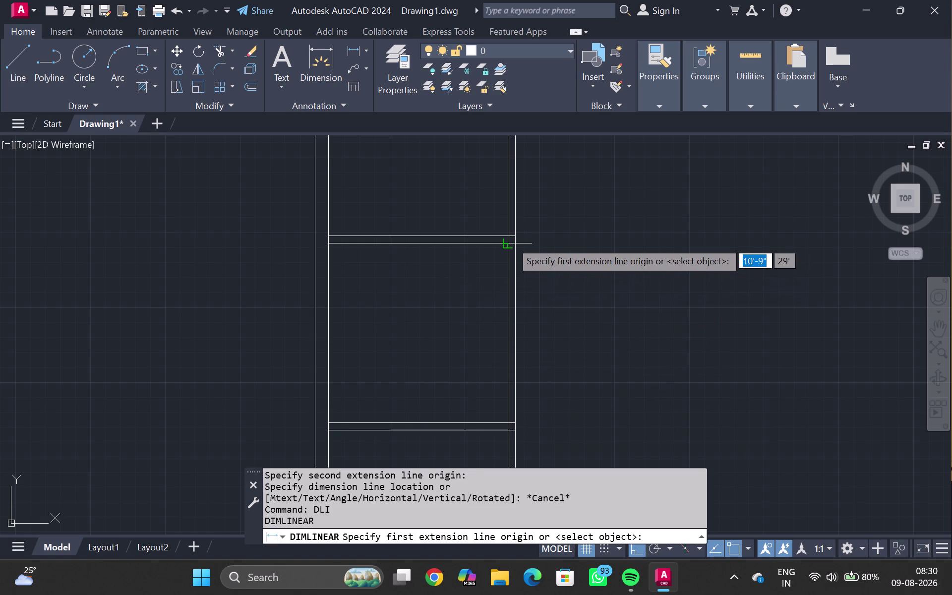
click(511, 248)
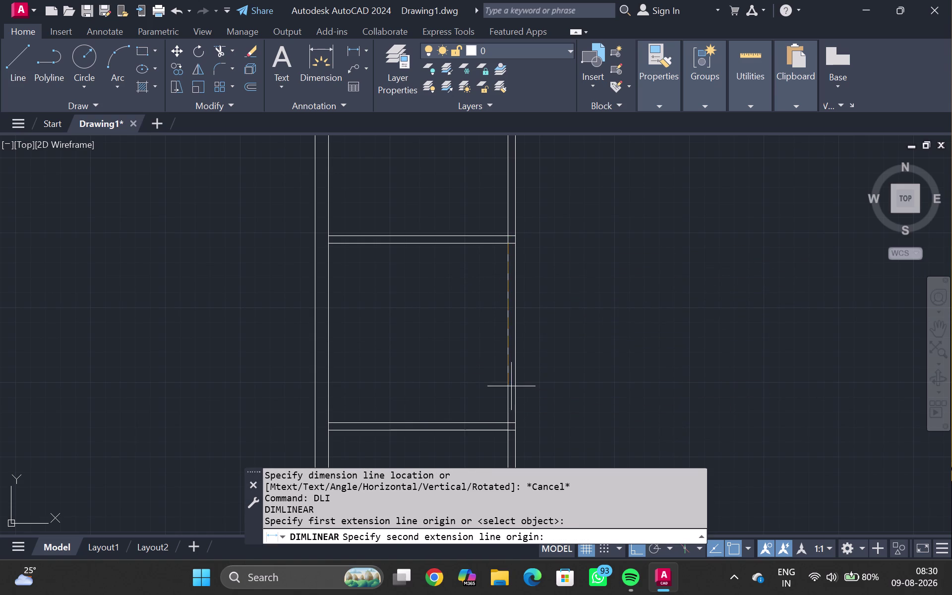
click(506, 416)
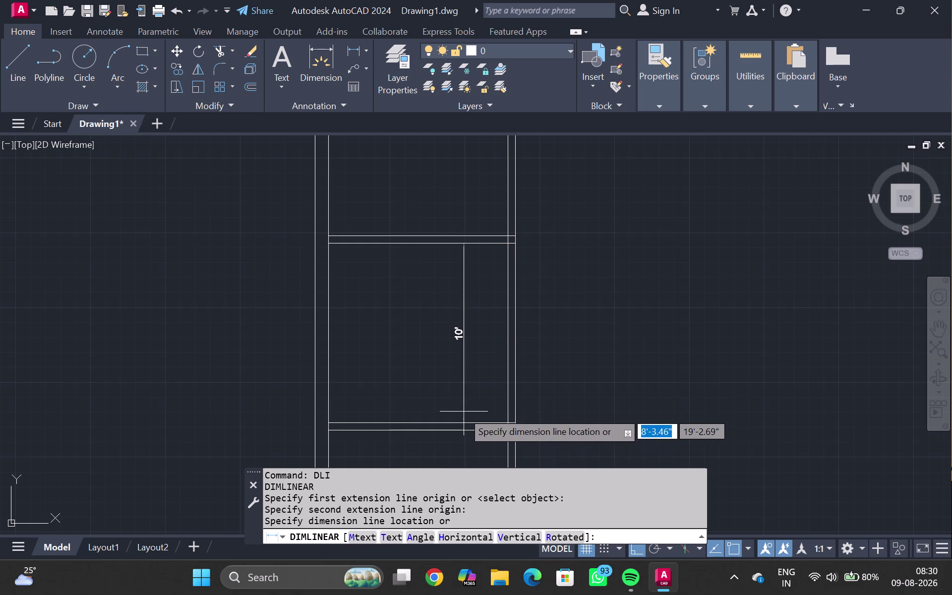
key(Escape)
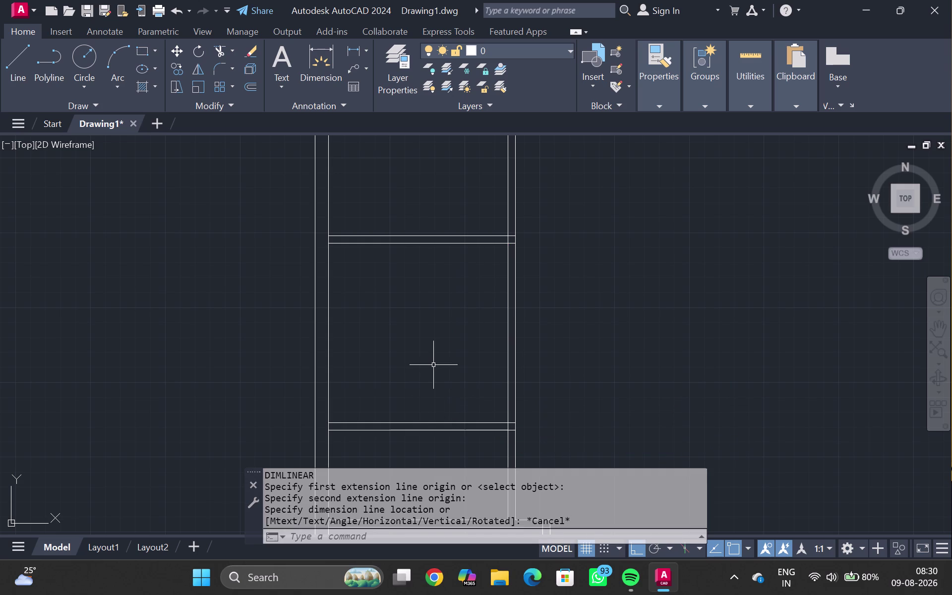